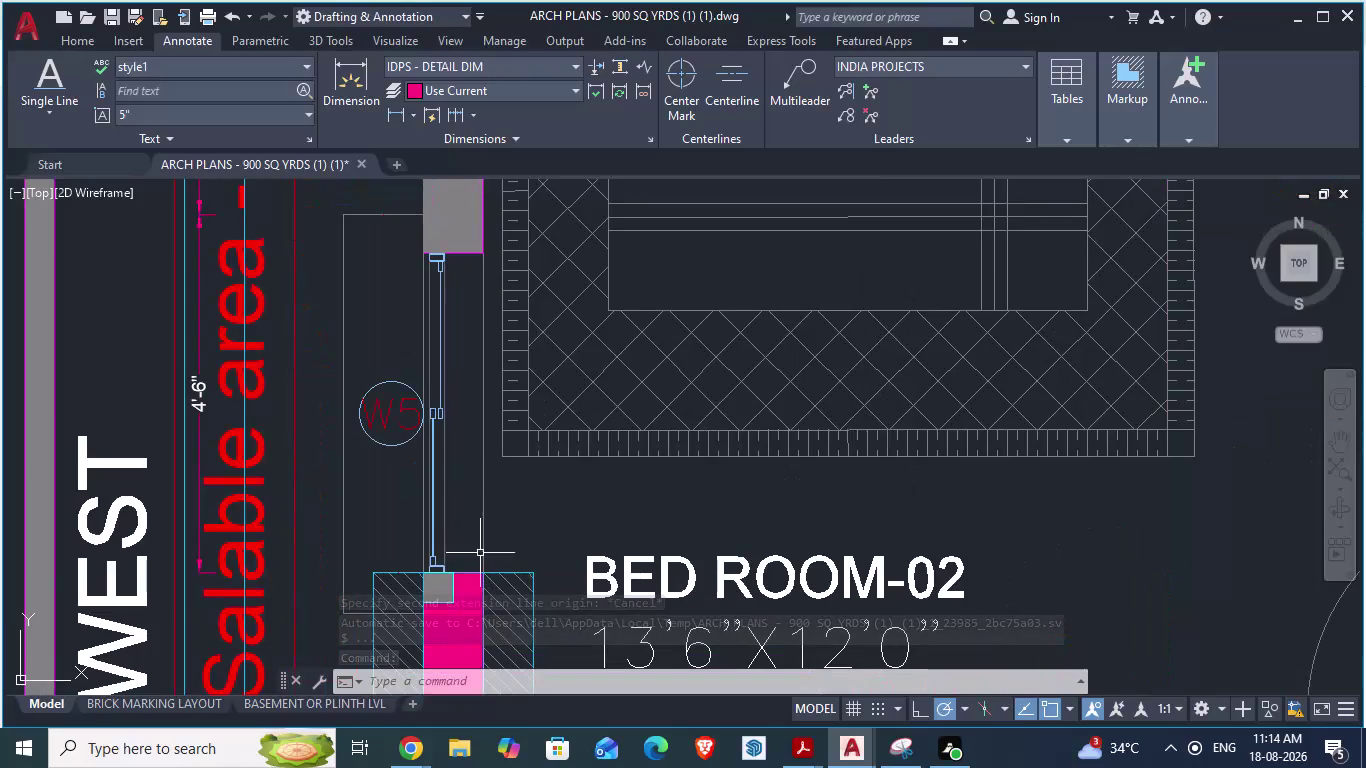
Cancel the aligned dimension in ARCH PLANS and switch to the GF_AUTOCAD drawing.
key(space)
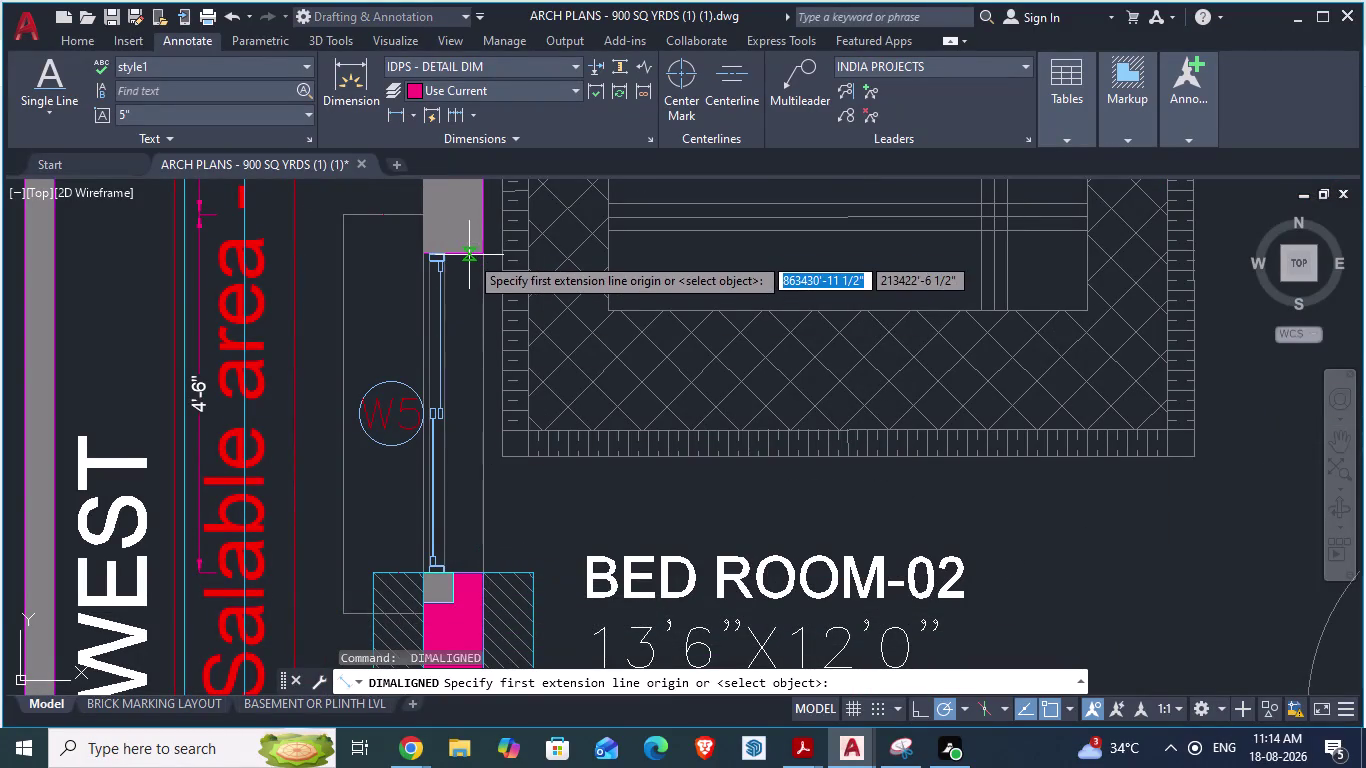
click(468, 255)
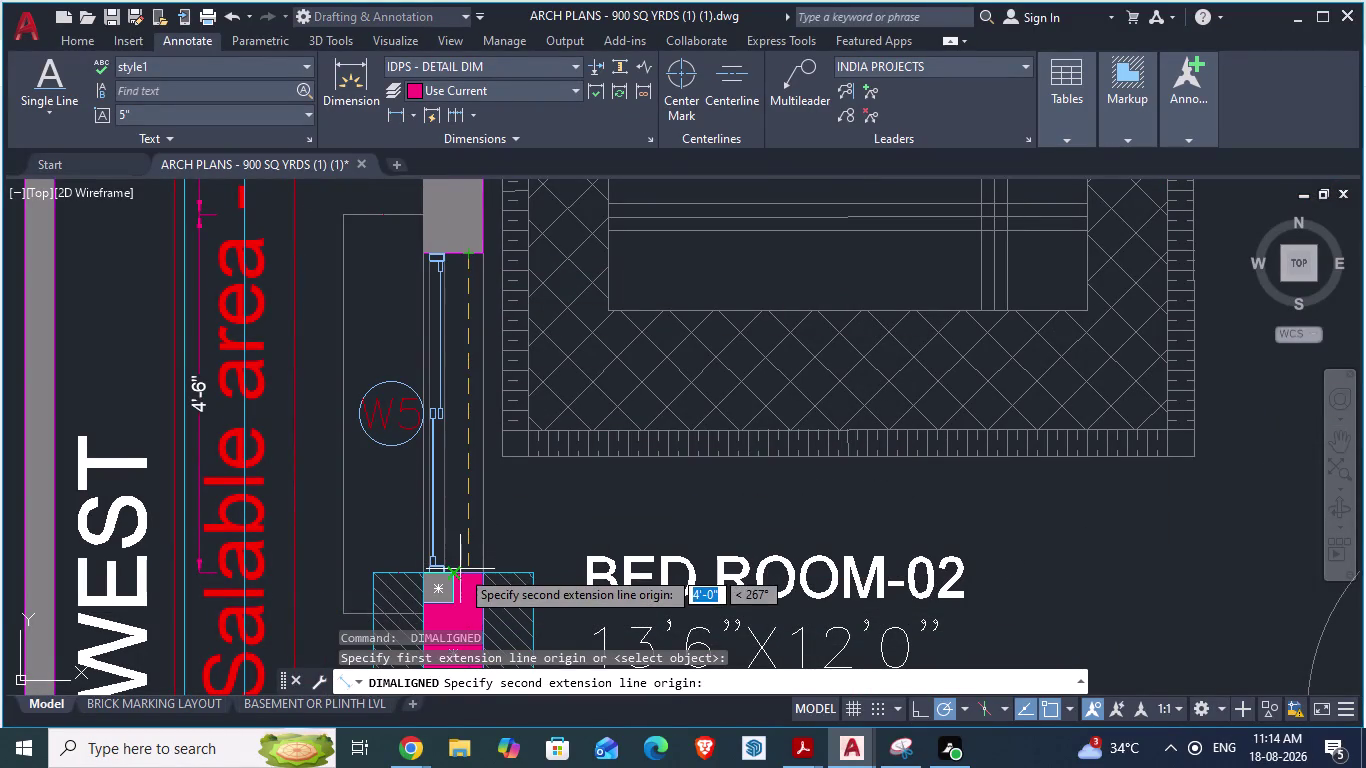
key(Escape)
scroll(down, 3)
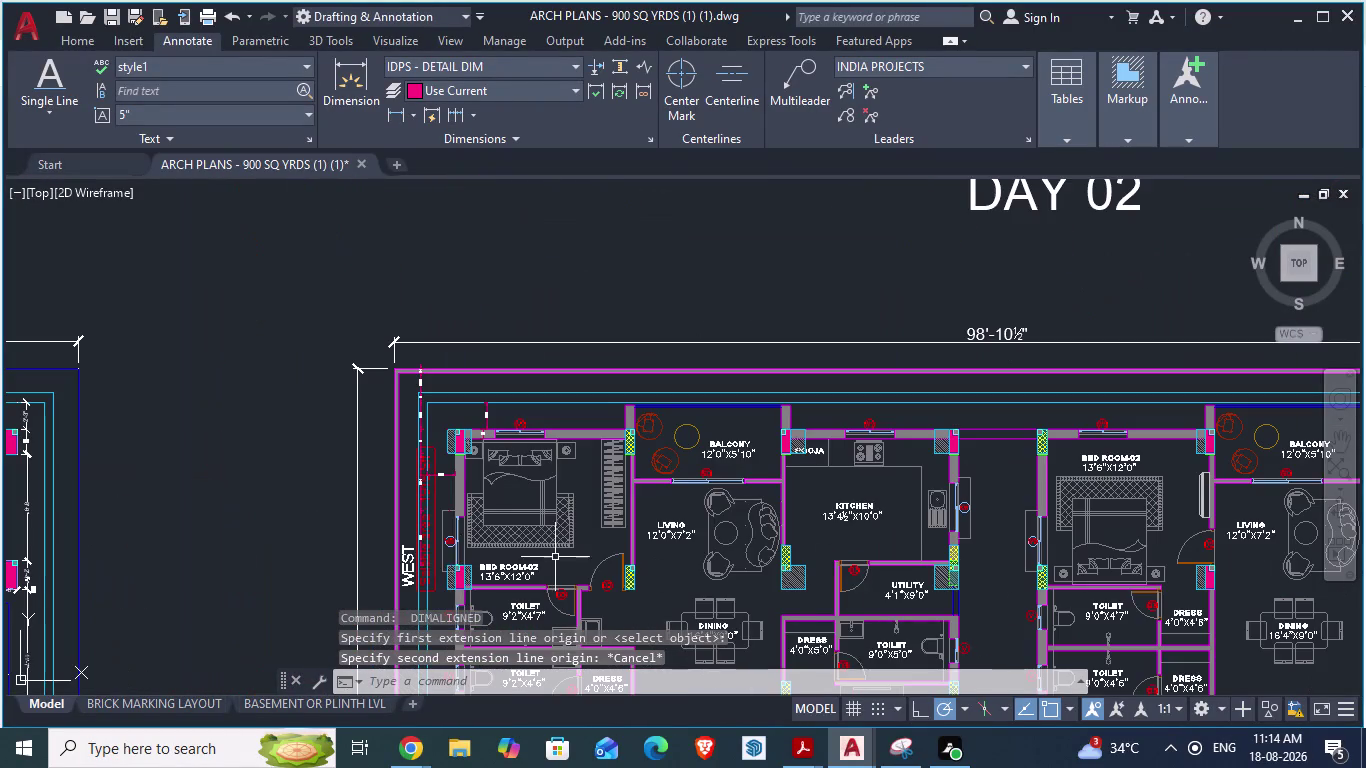
key(alt+Tab)
key(alt+Tab)
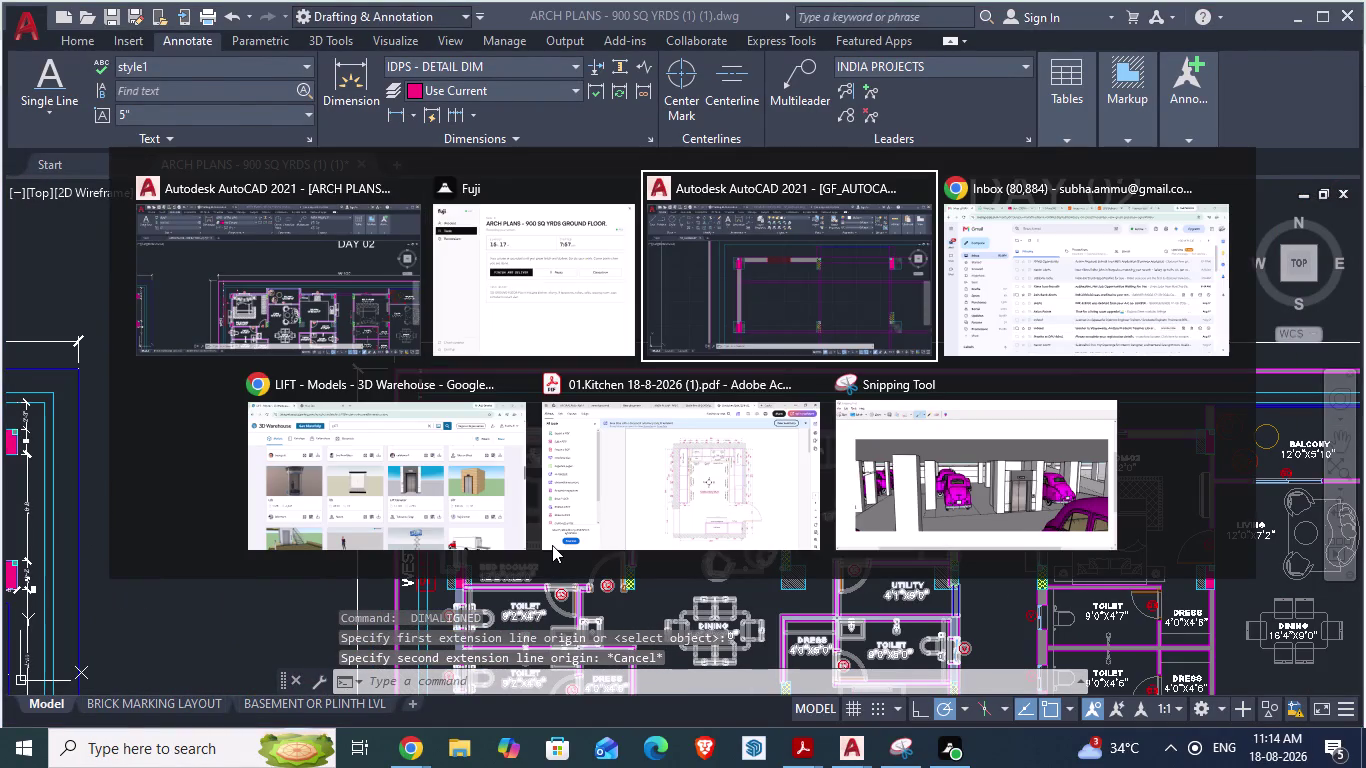
scroll(up, 3)
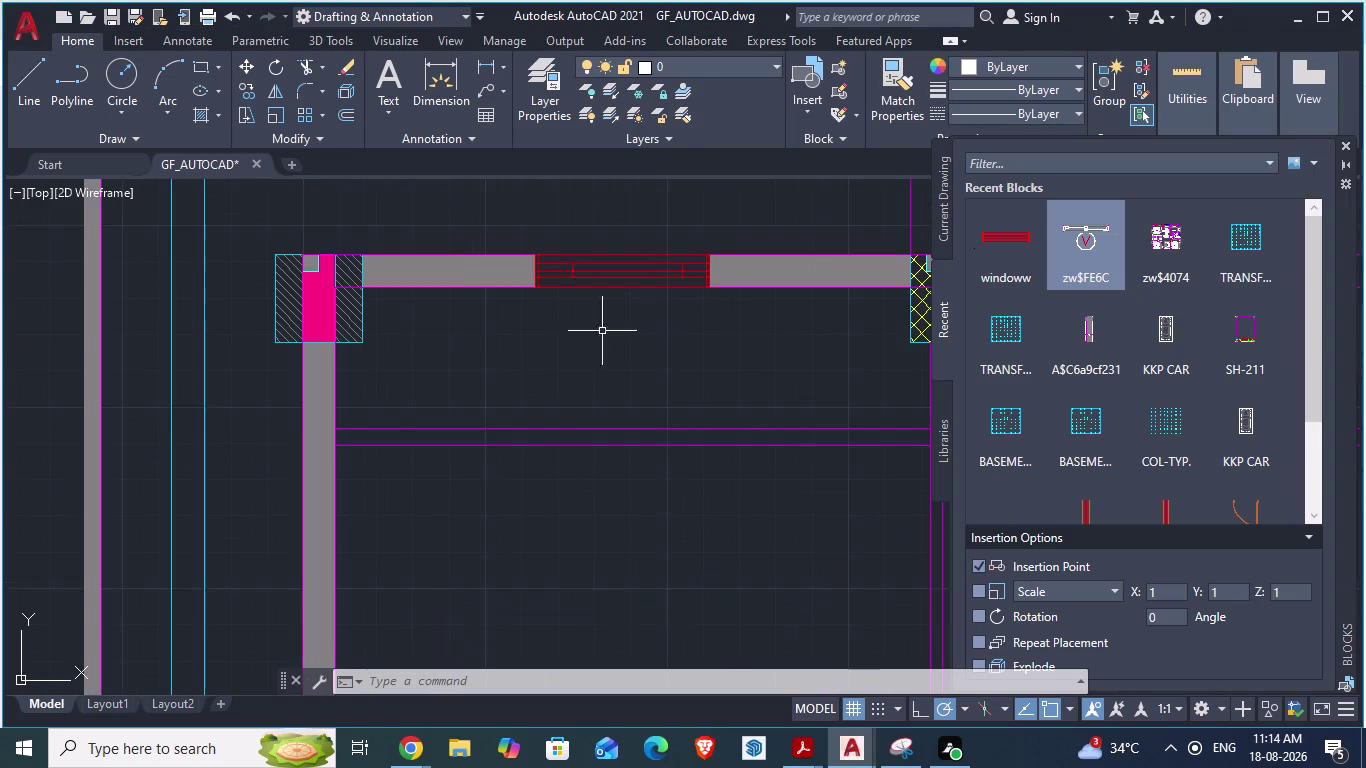
Delete the hatch filling the left wall of the plan.
scroll(up, 3)
click(326, 537)
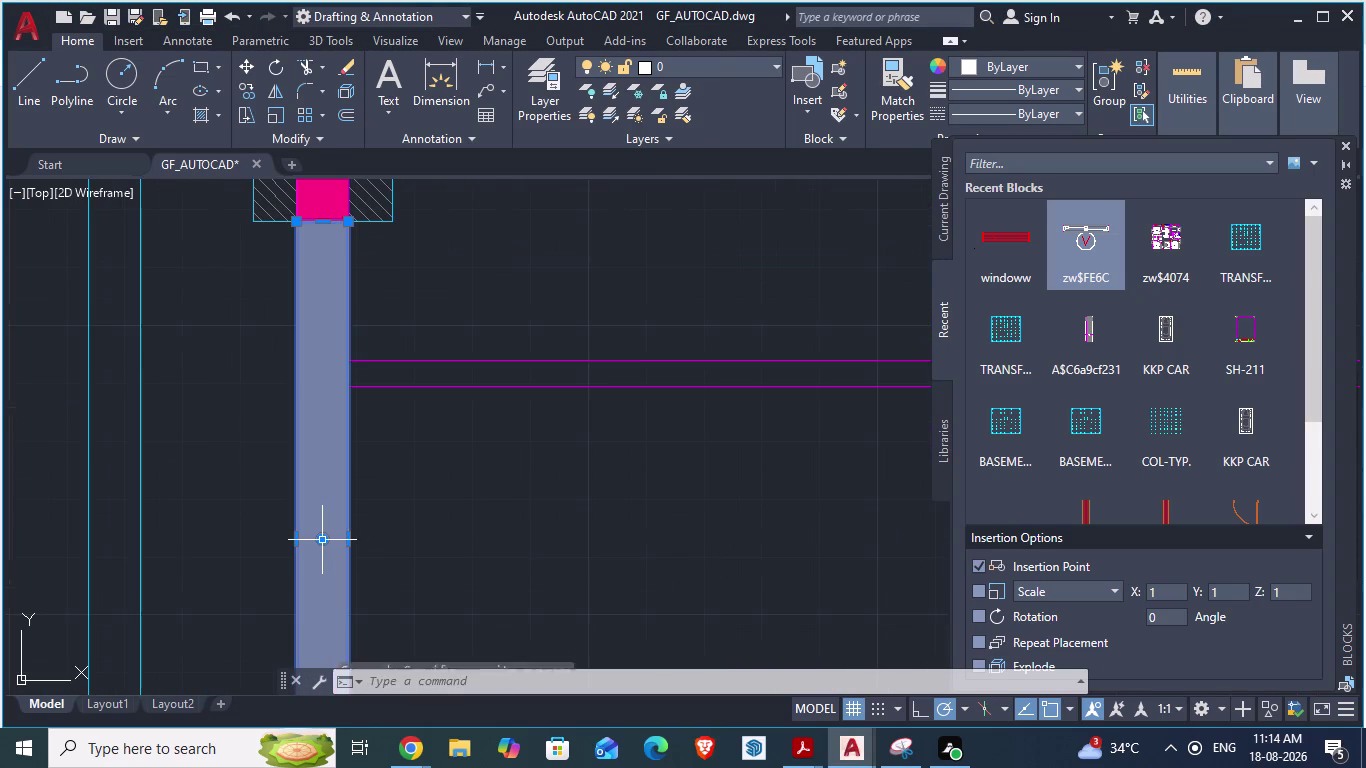
key(Delete)
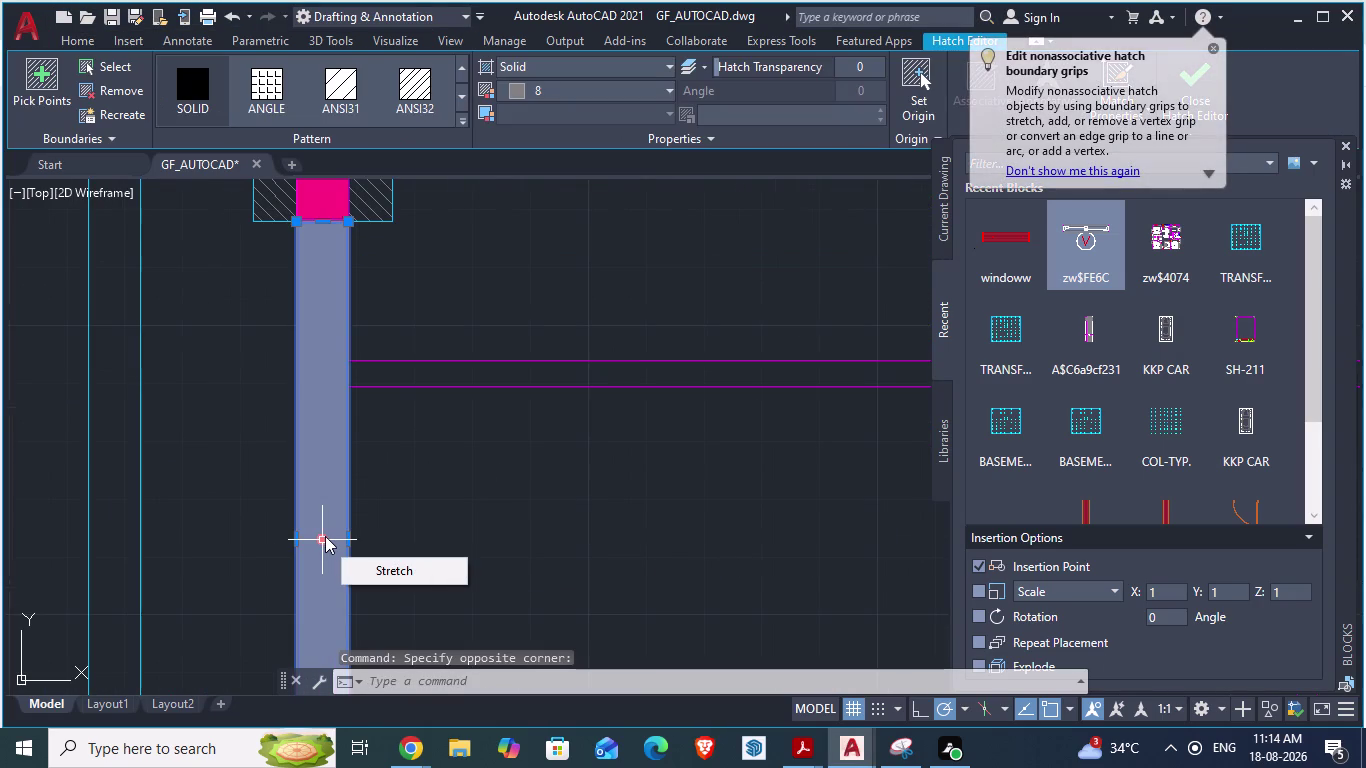
key(Delete)
scroll(down, 3)
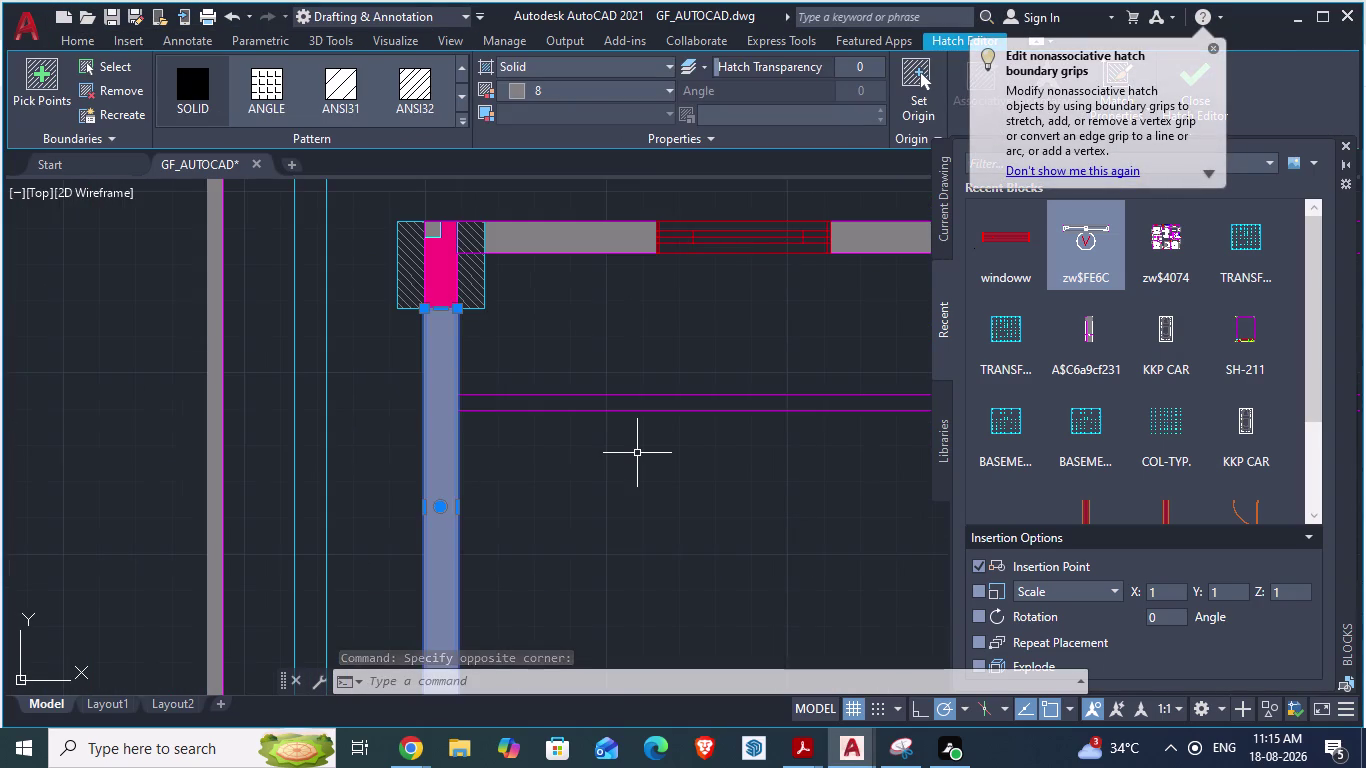
key(Escape)
key(Escape)
scroll(up, 3)
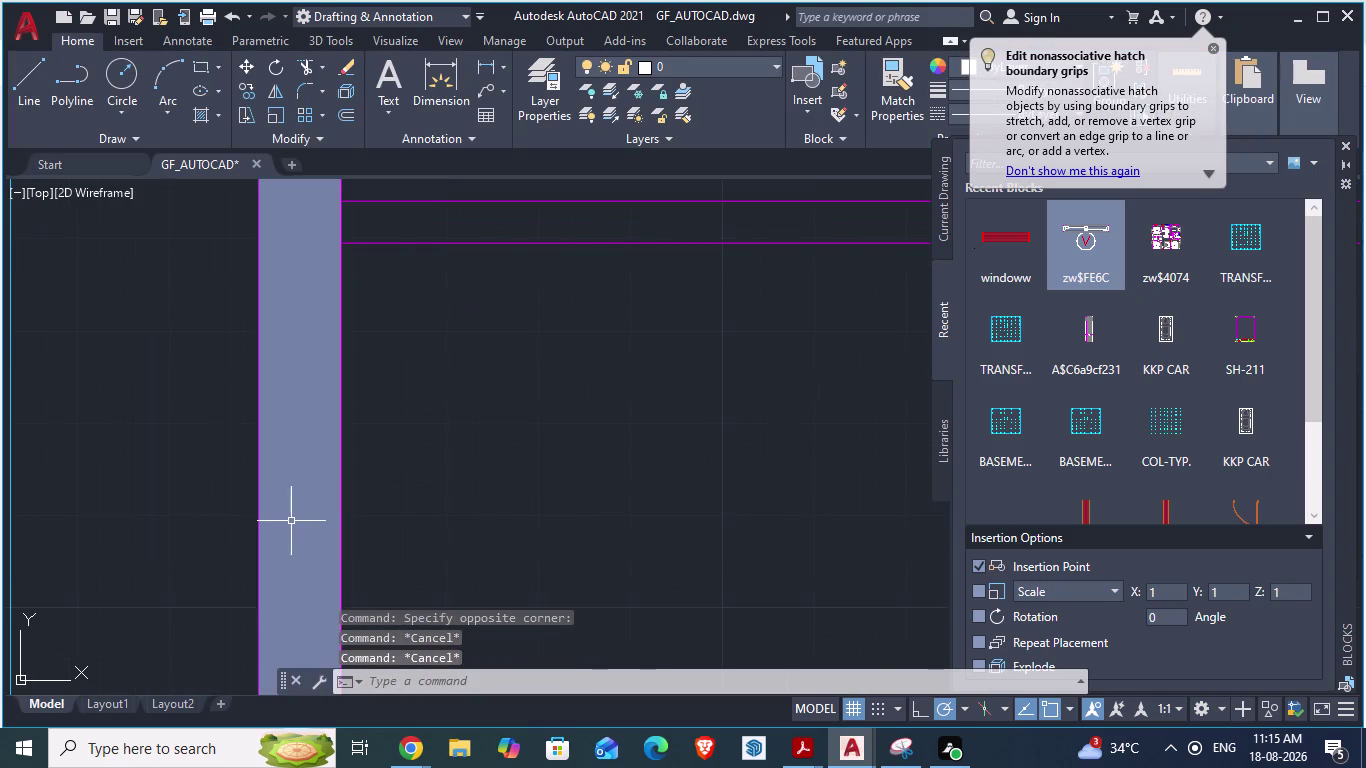
click(291, 521)
key(Delete)
scroll(down, 3)
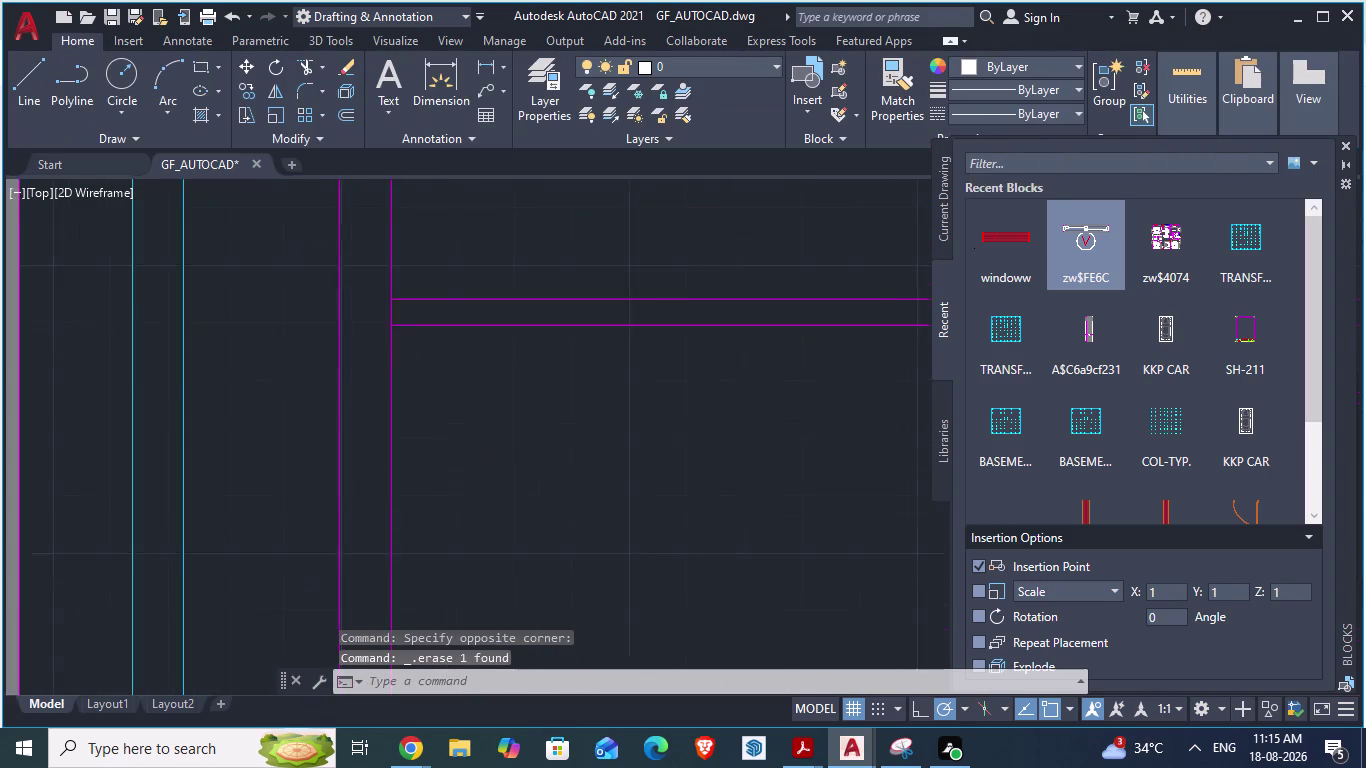
scroll(down, 3)
scroll(down, 3)
Copy the red window block from the top wall and paste it.
scroll(up, 3)
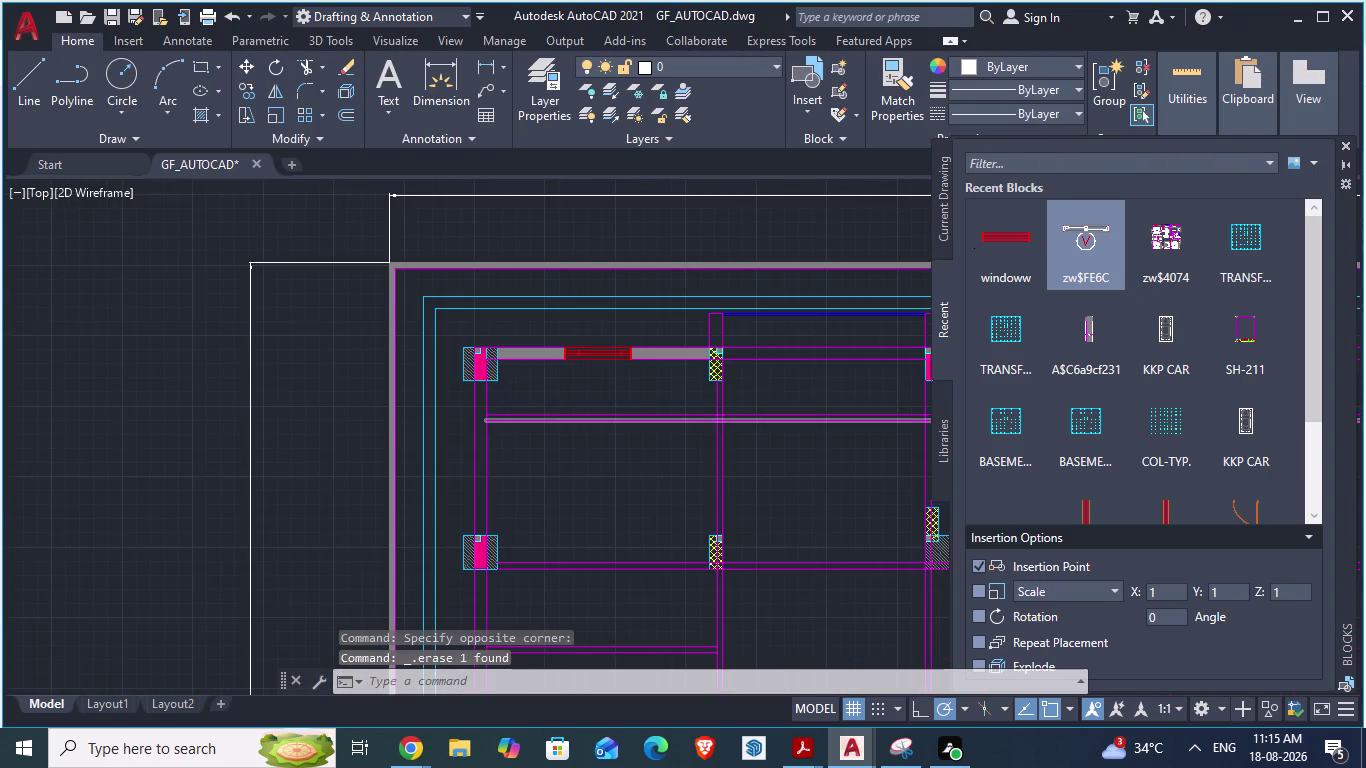
click(624, 321)
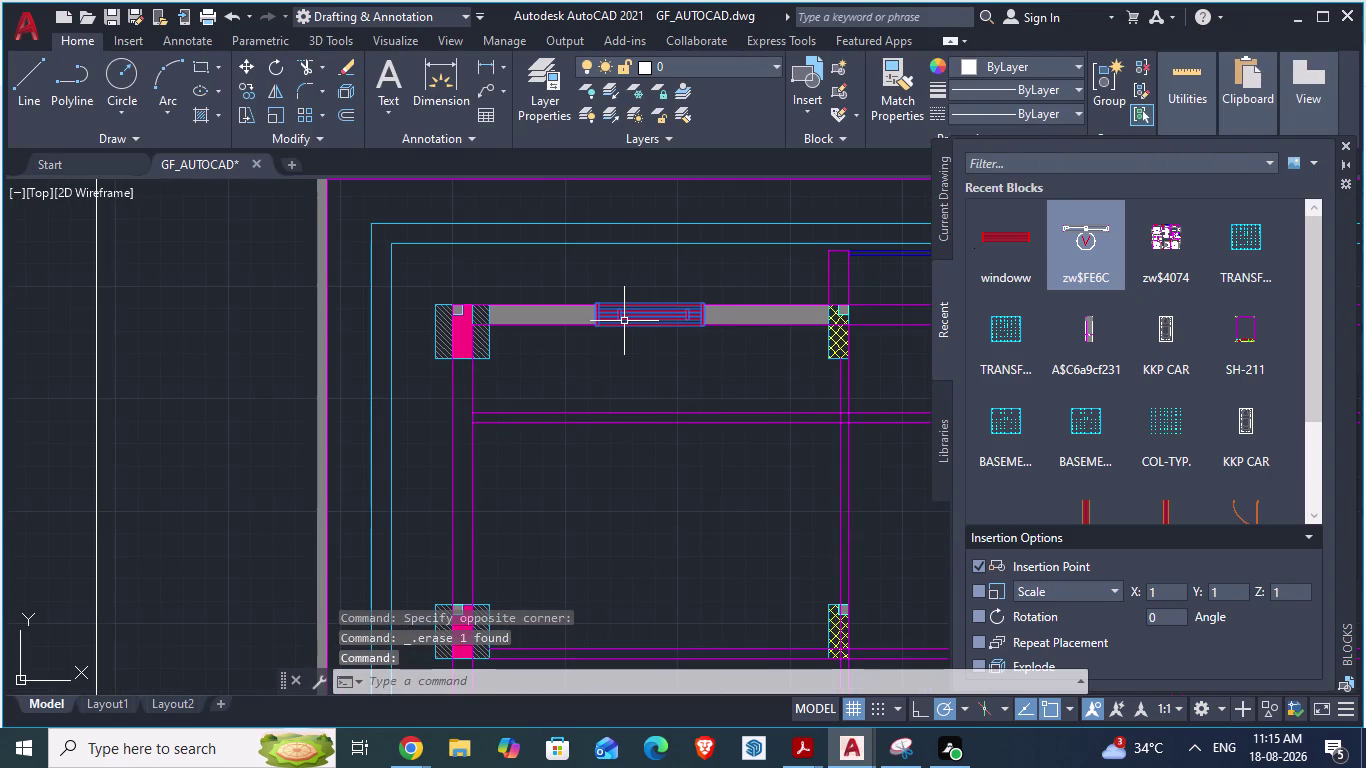
key(ctrl+c)
key(ctrl+v)
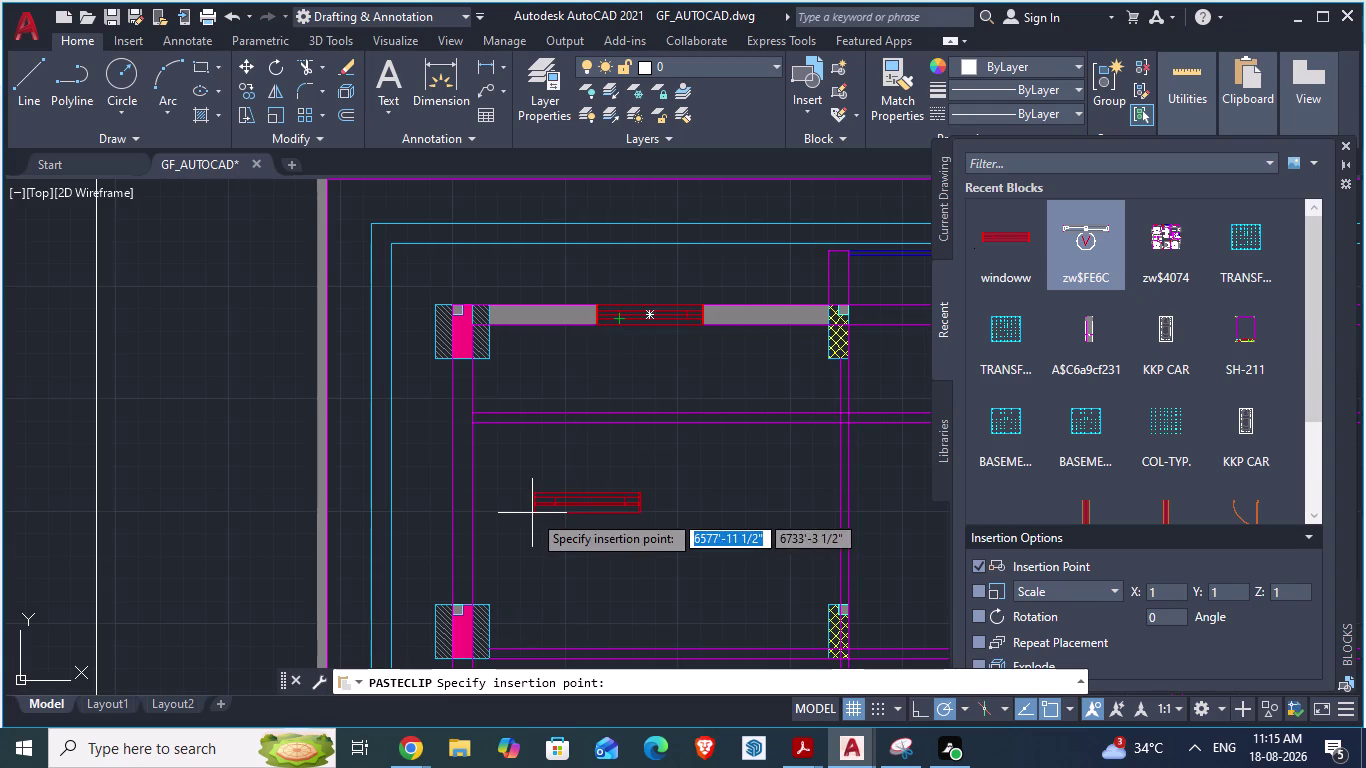
Drop the pasted window copy in empty space inside the plan.
click(532, 513)
scroll(up, 3)
scroll(down, 3)
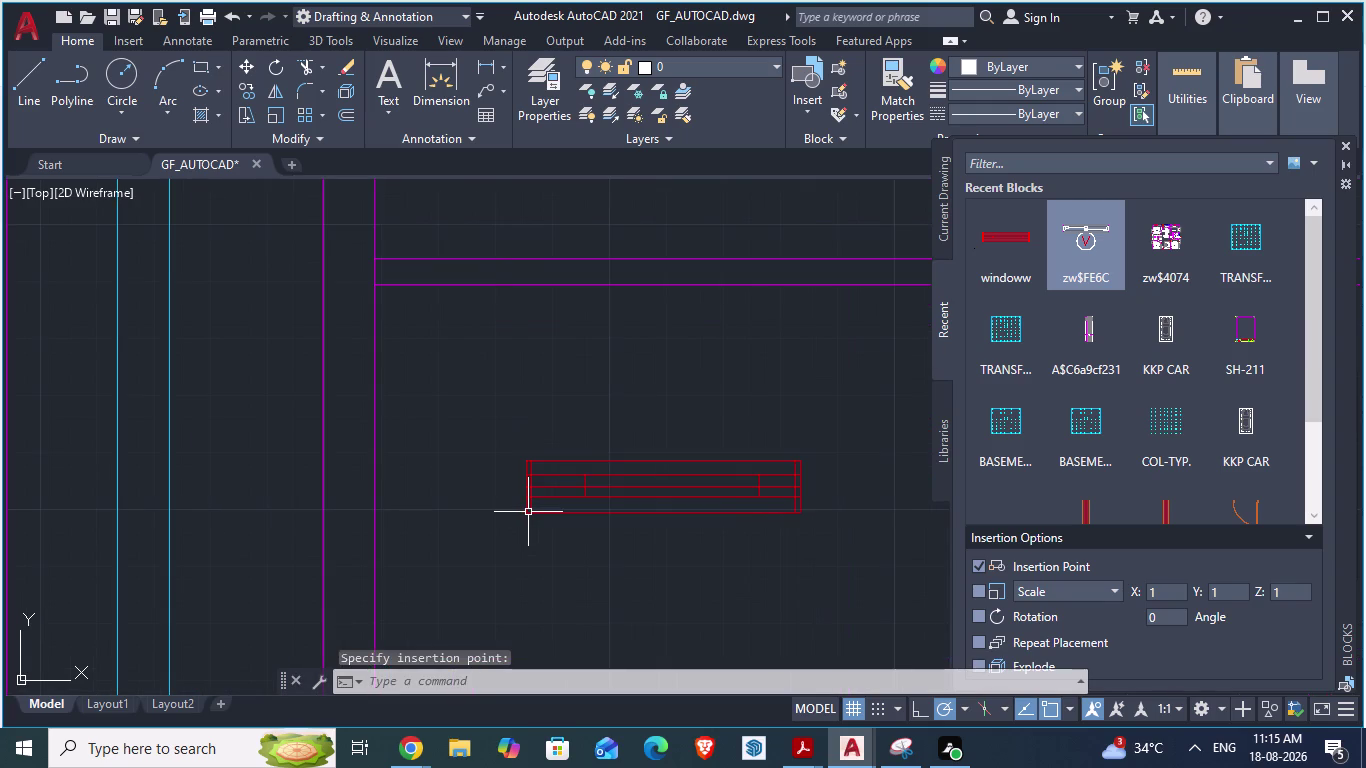
Rotate the window copy 90 degrees about its lower-left corner.
text(ro)
key(Return)
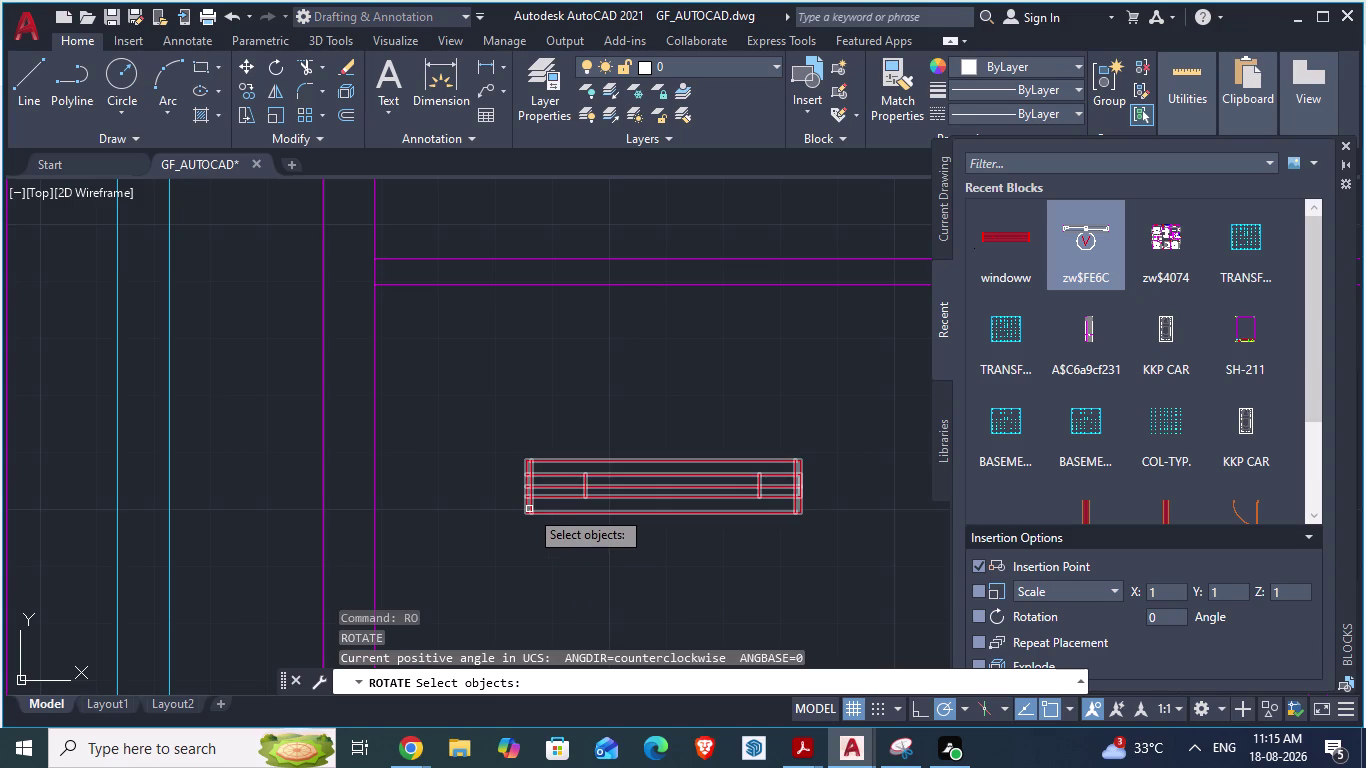
click(525, 515)
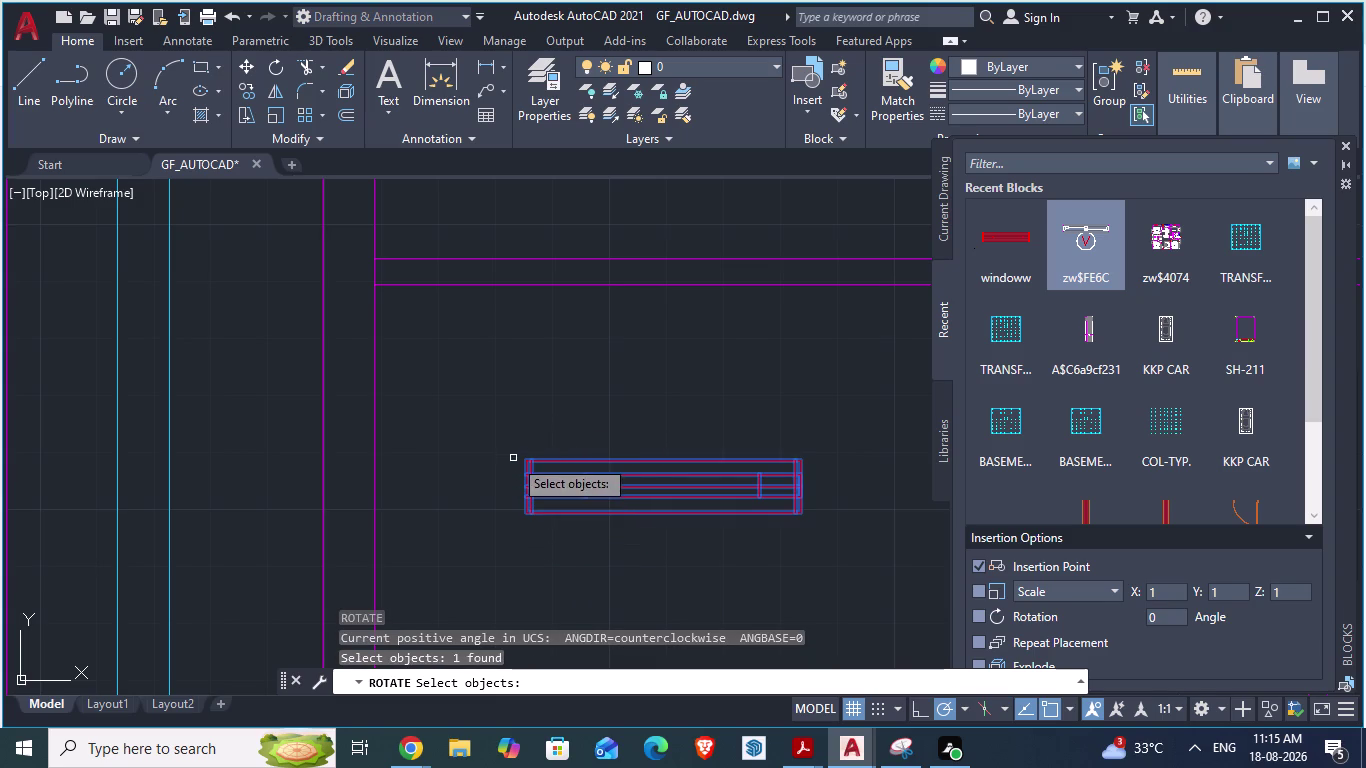
click(527, 463)
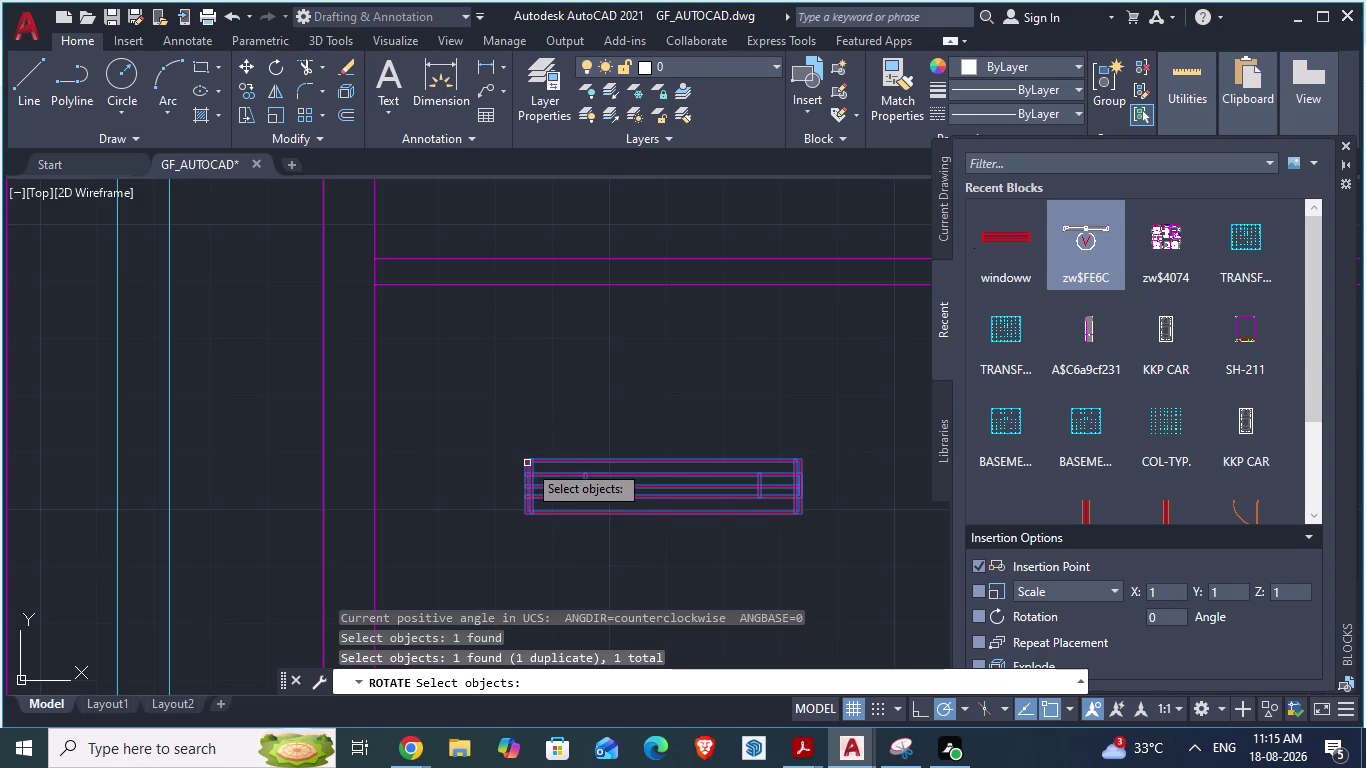
key(Return)
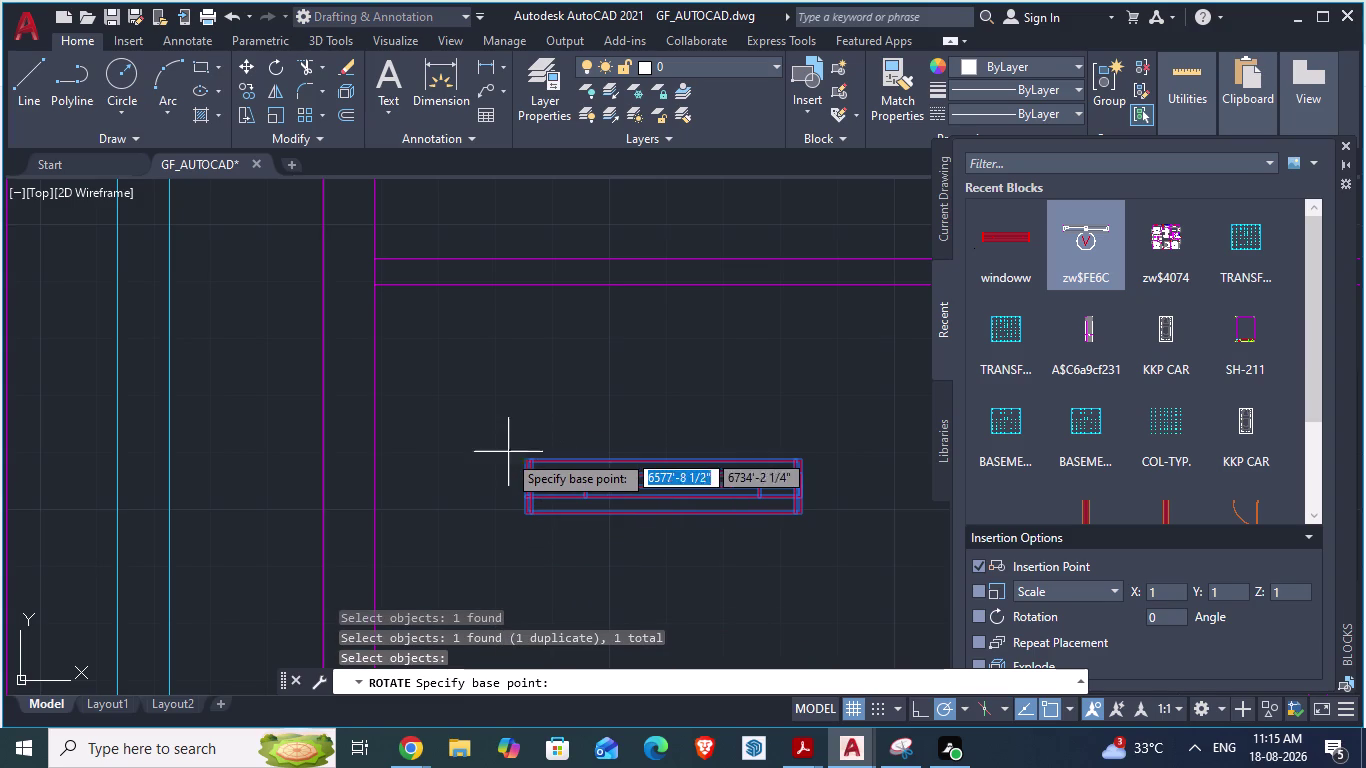
click(523, 458)
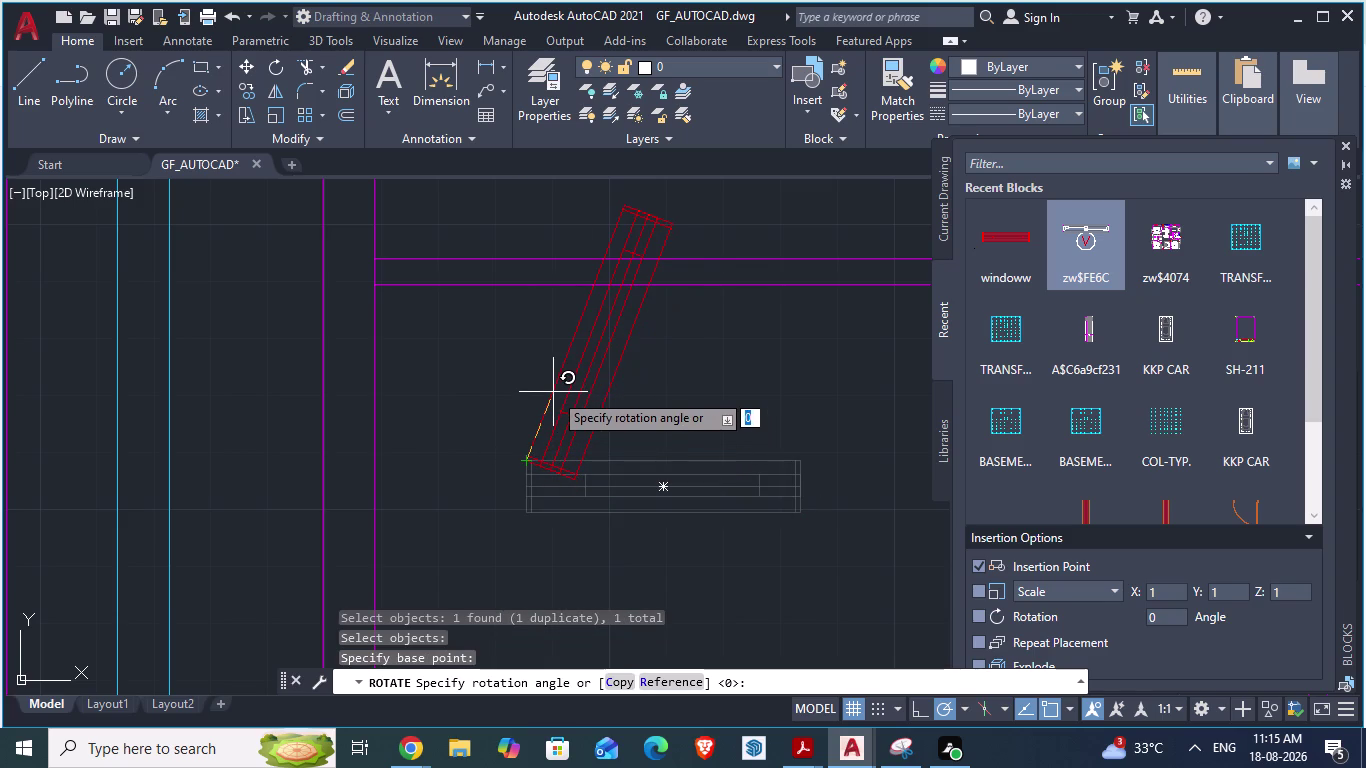
text(90)
key(Return)
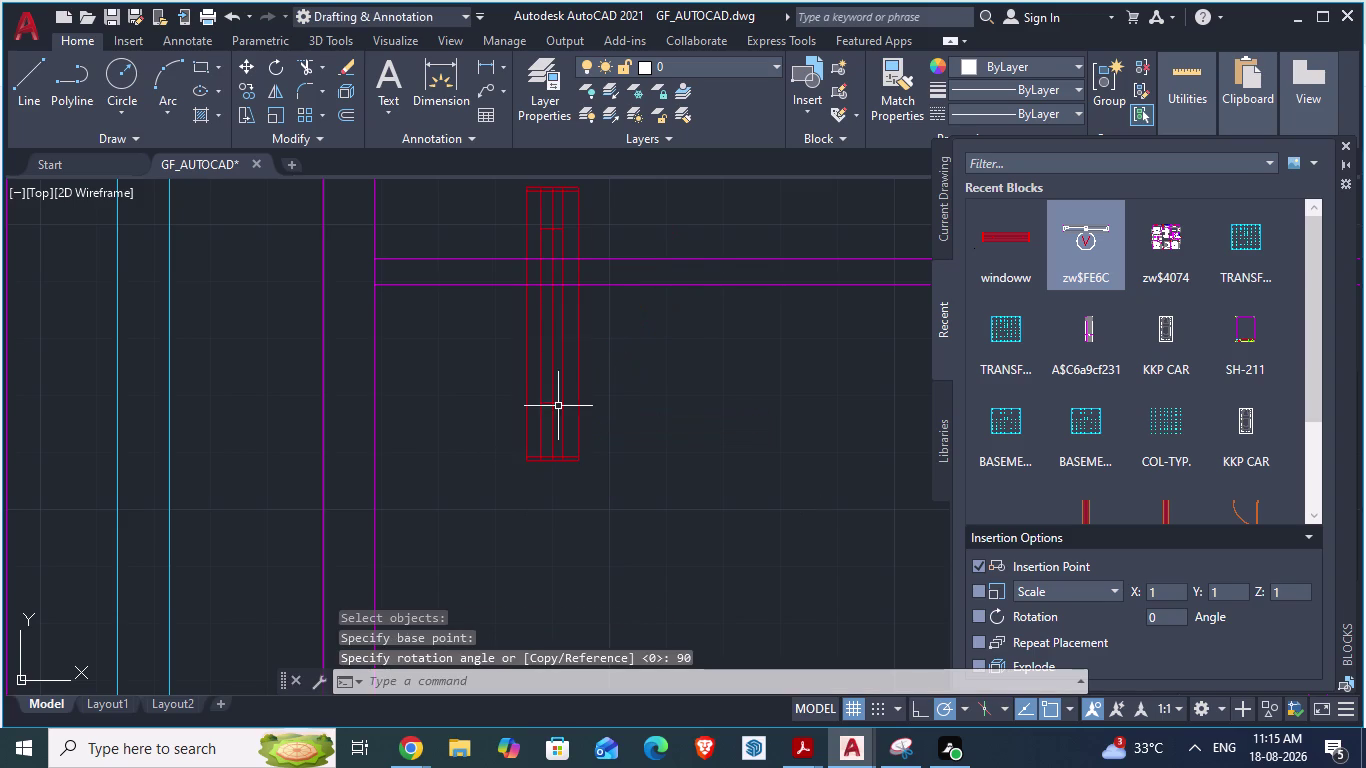
key(Escape)
scroll(down, 3)
scroll(up, 3)
click(541, 486)
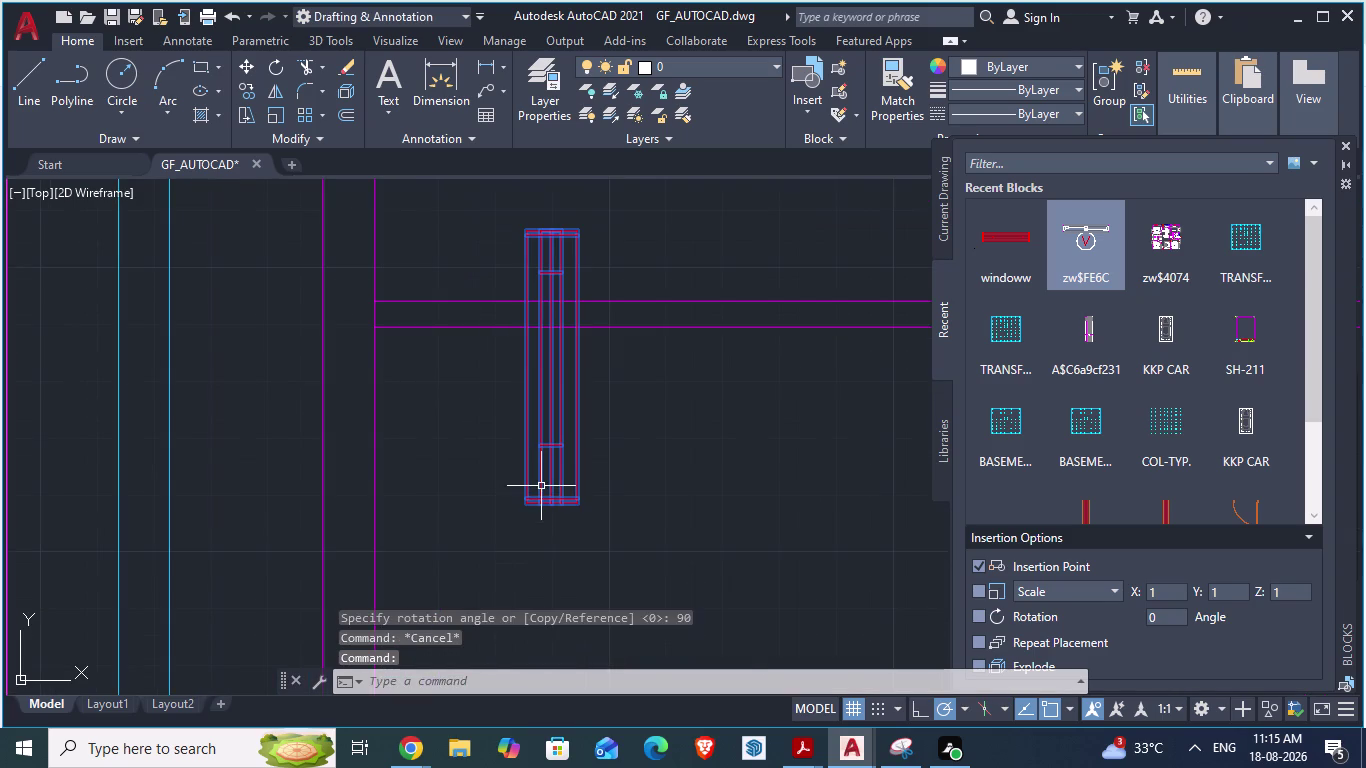
Move the rotated window copy into the left wall against the lower-left column.
key(m)
key(Return)
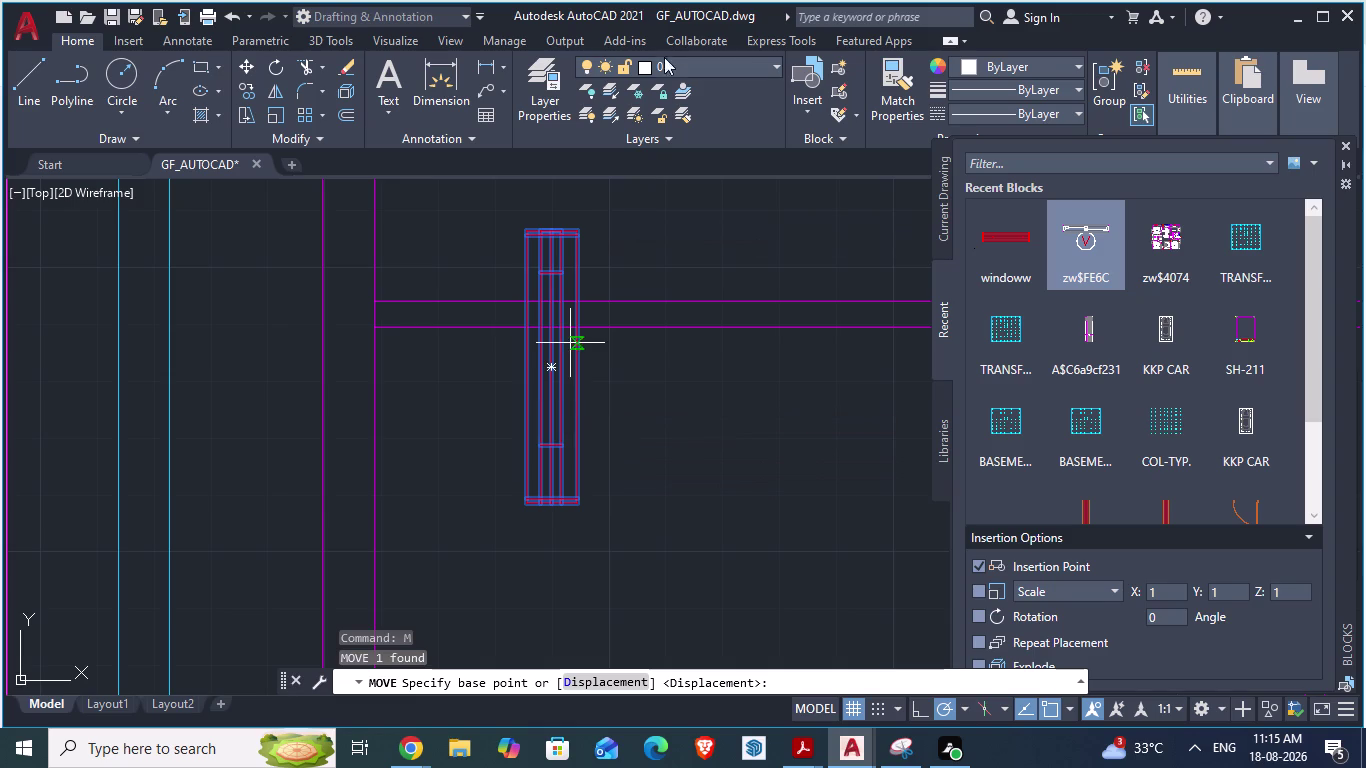
scroll(up, 3)
scroll(down, 3)
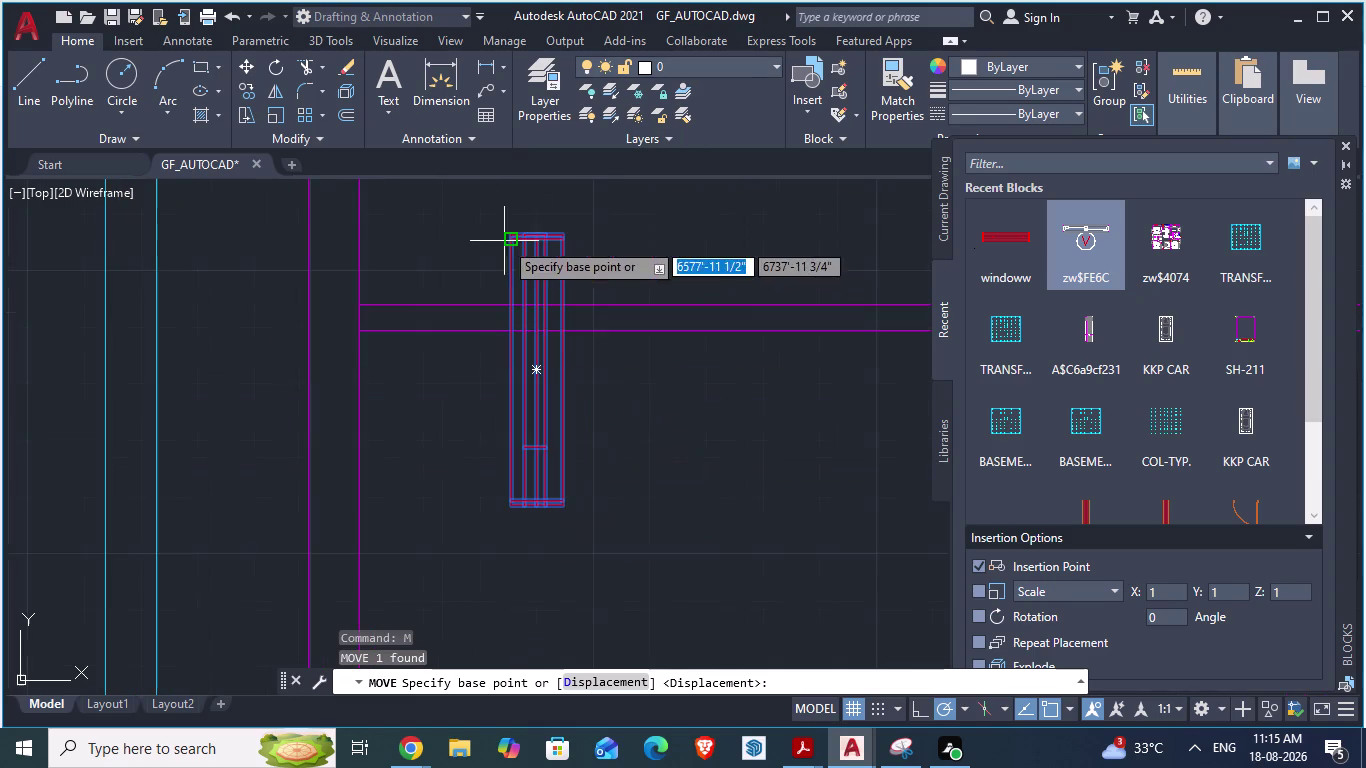
scroll(up, 3)
scroll(down, 3)
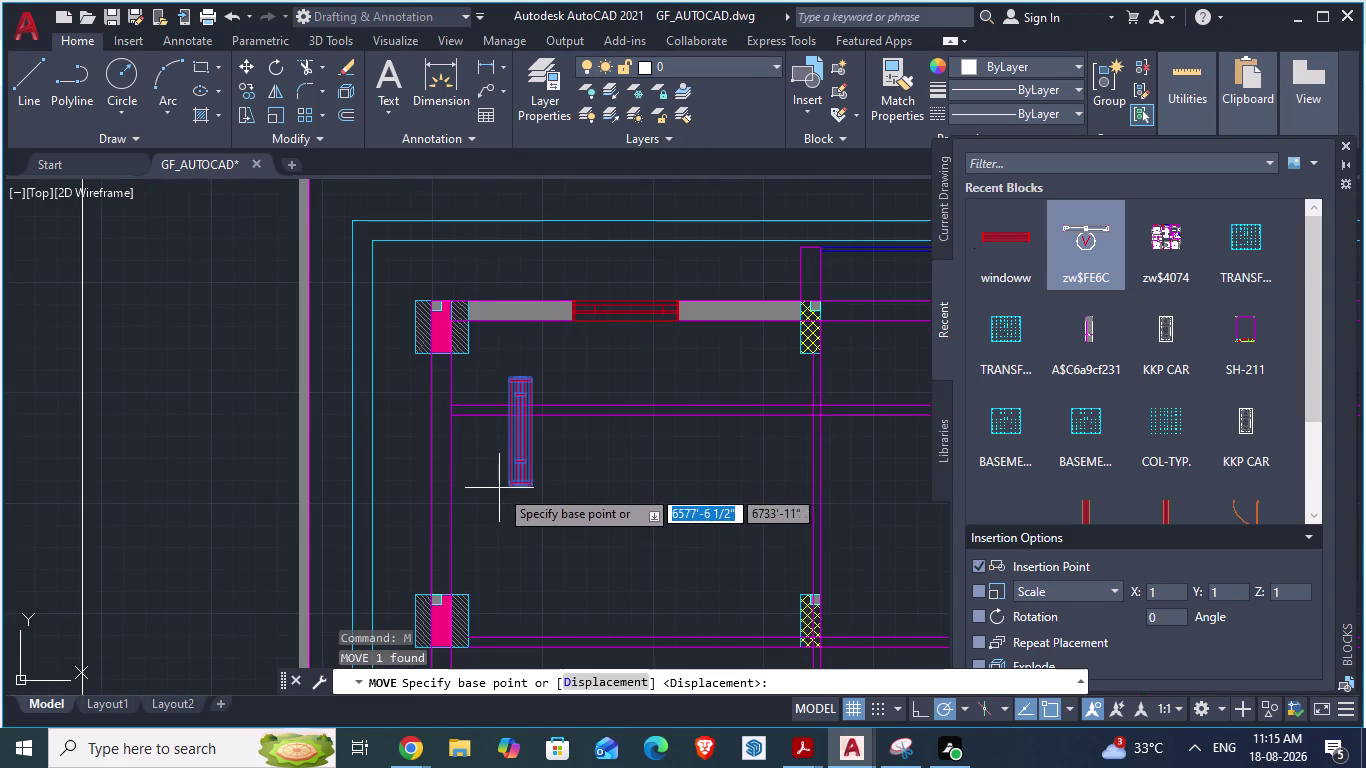
scroll(up, 3)
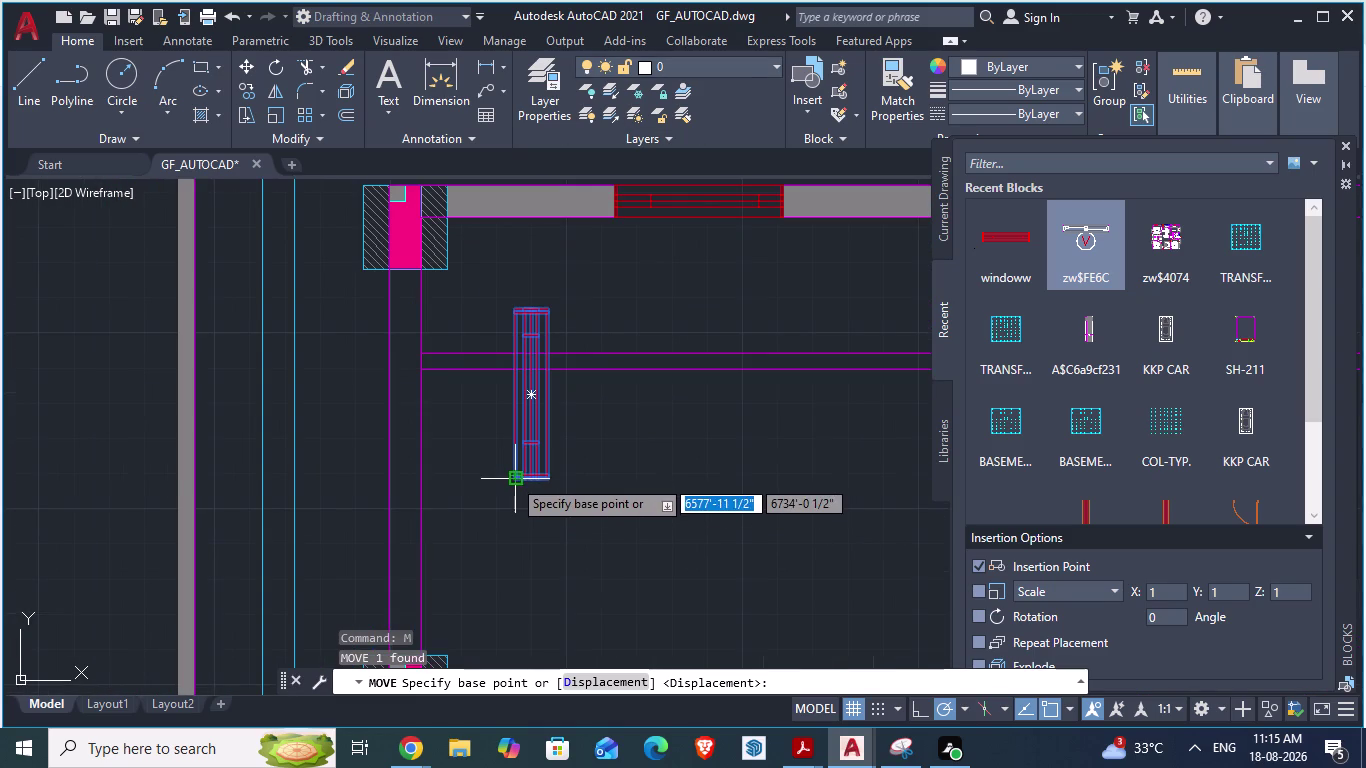
drag(512, 478, 397, 576)
scroll(up, 3)
scroll(down, 3)
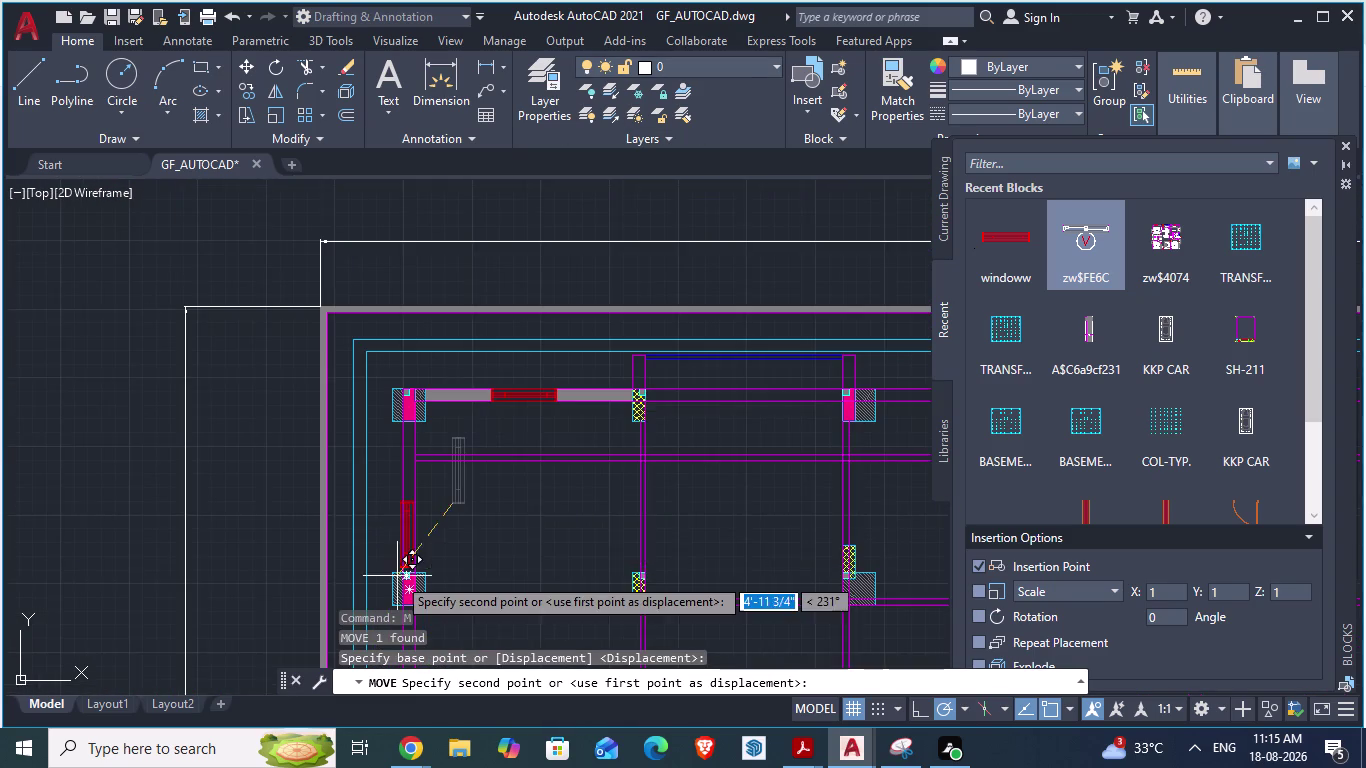
drag(397, 576, 421, 573)
scroll(up, 3)
scroll(up, 3)
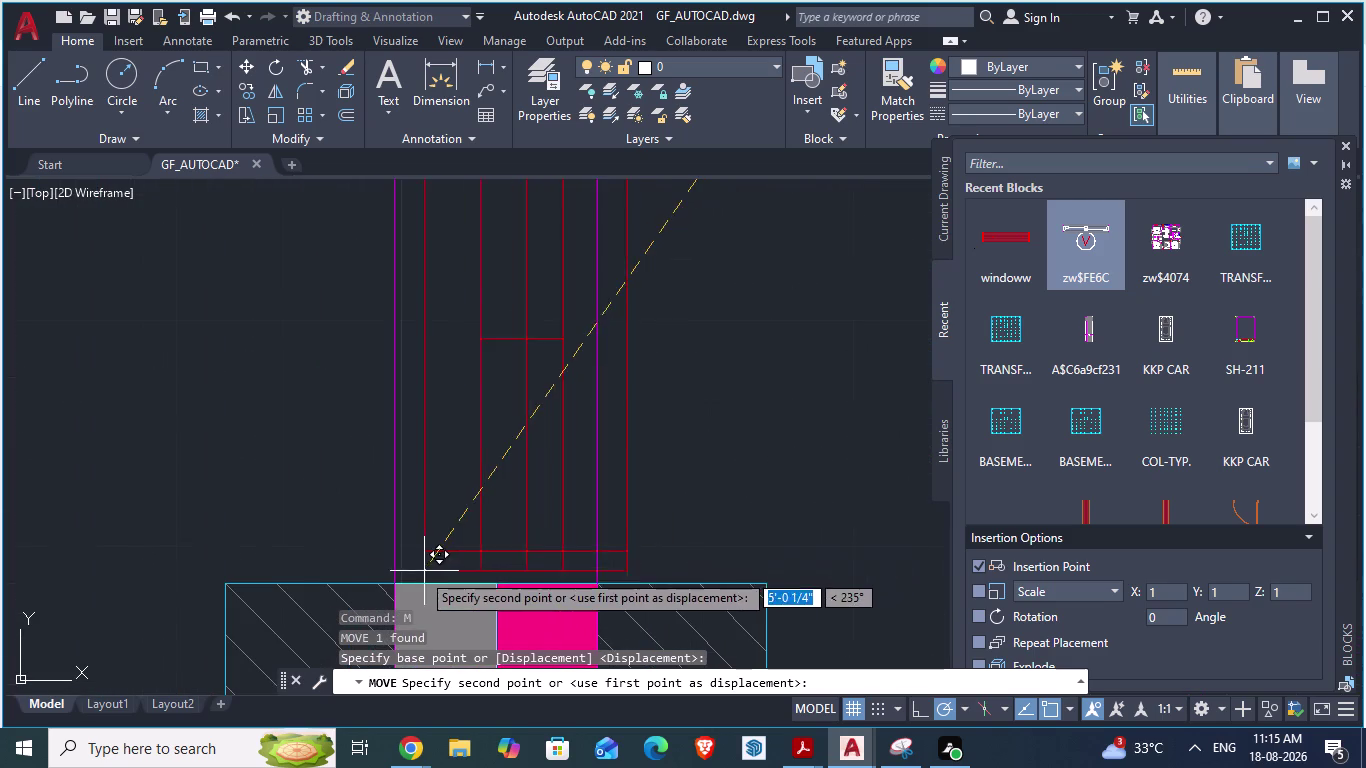
drag(421, 573, 389, 586)
click(389, 586)
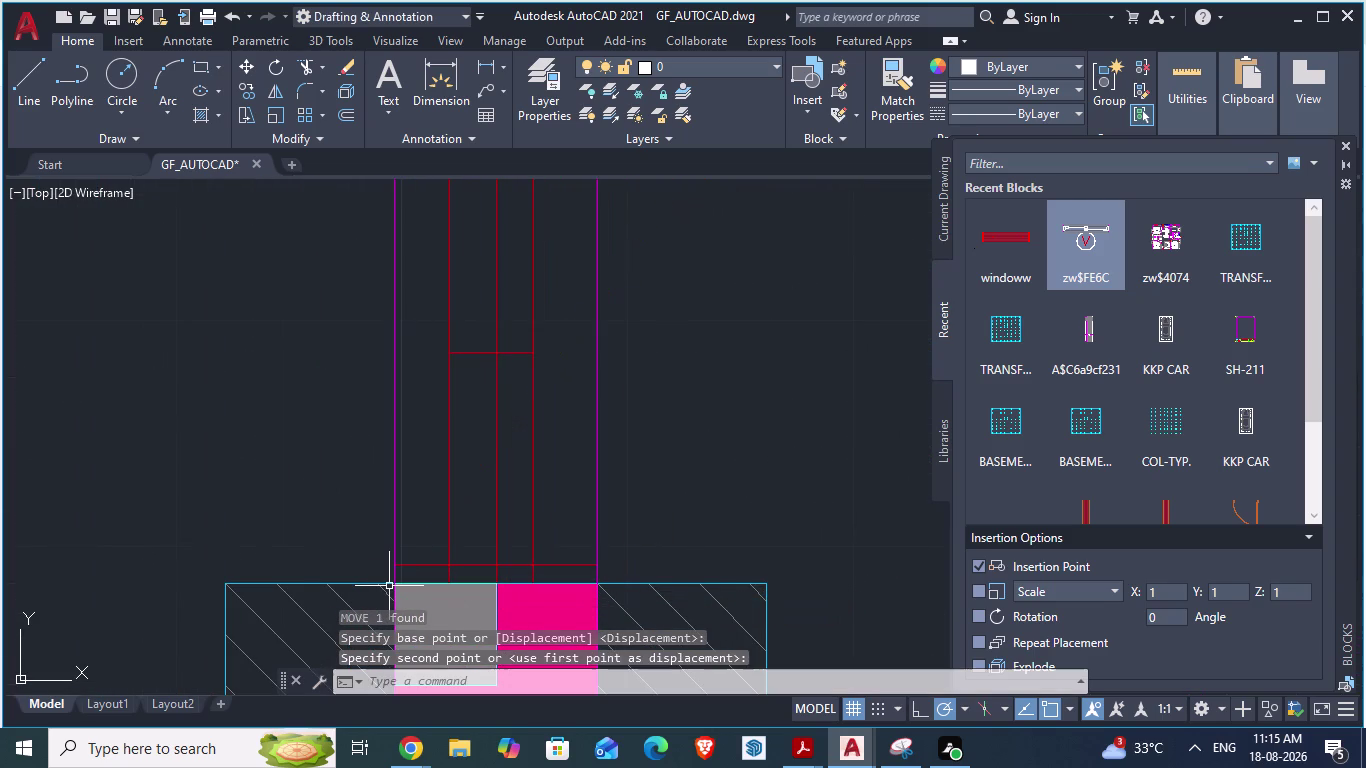
key(Escape)
scroll(down, 3)
scroll(down, 3)
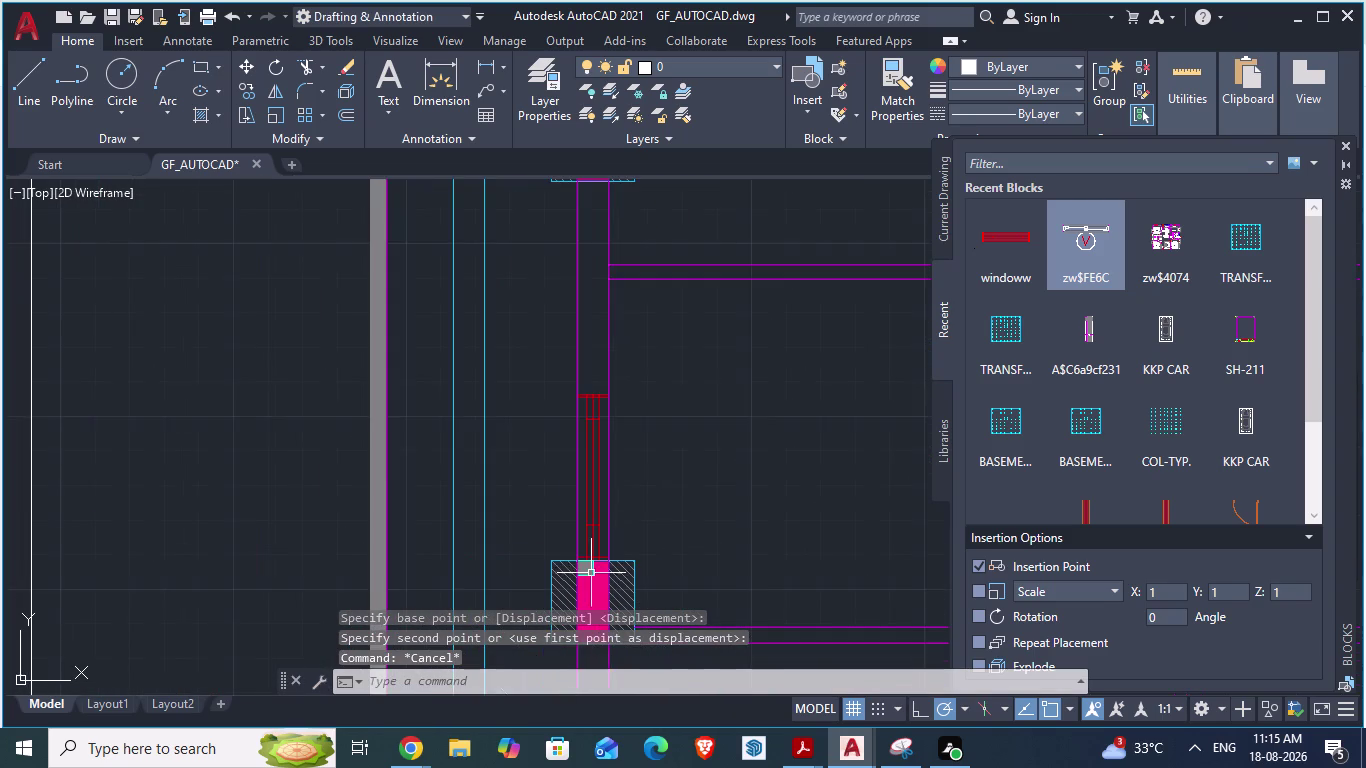
scroll(up, 3)
key(Escape)
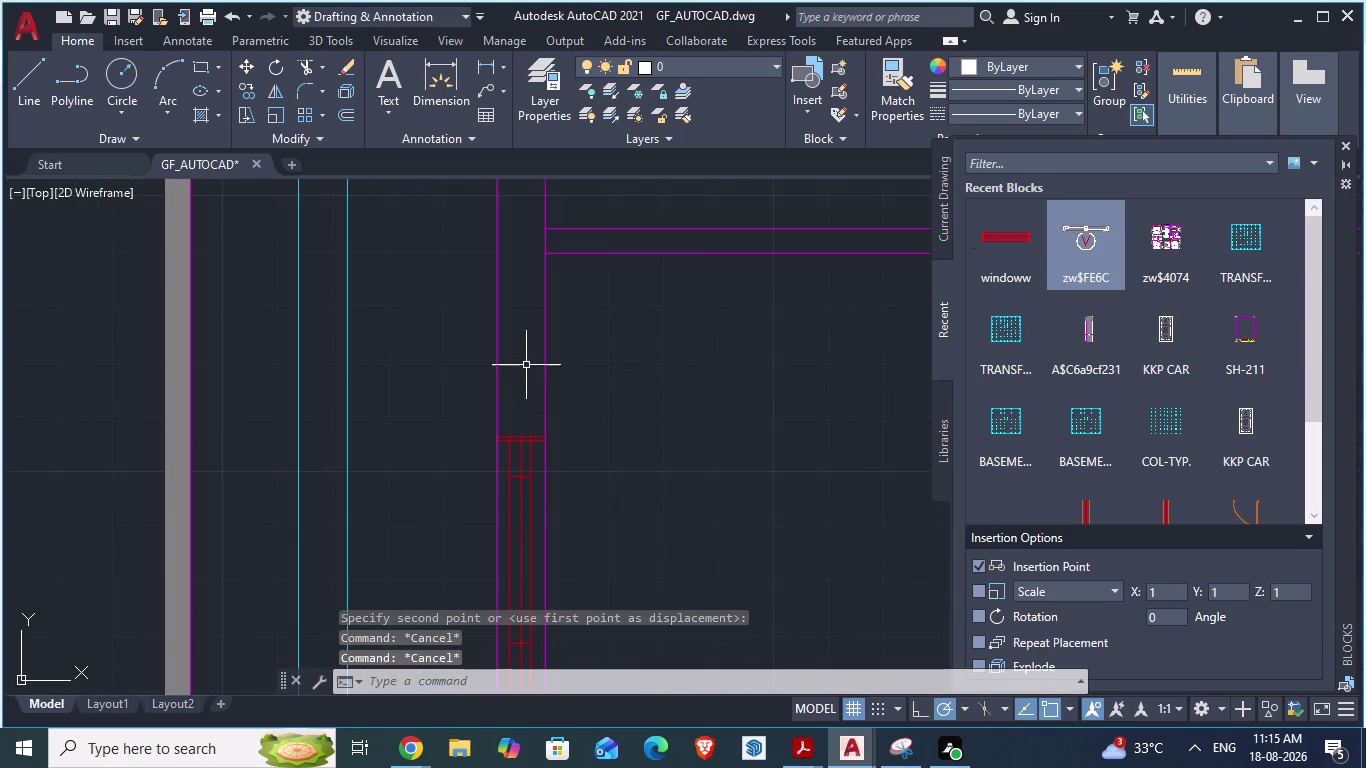
Start a hatch on an enclosed area near the window, then abandon it.
click(525, 364)
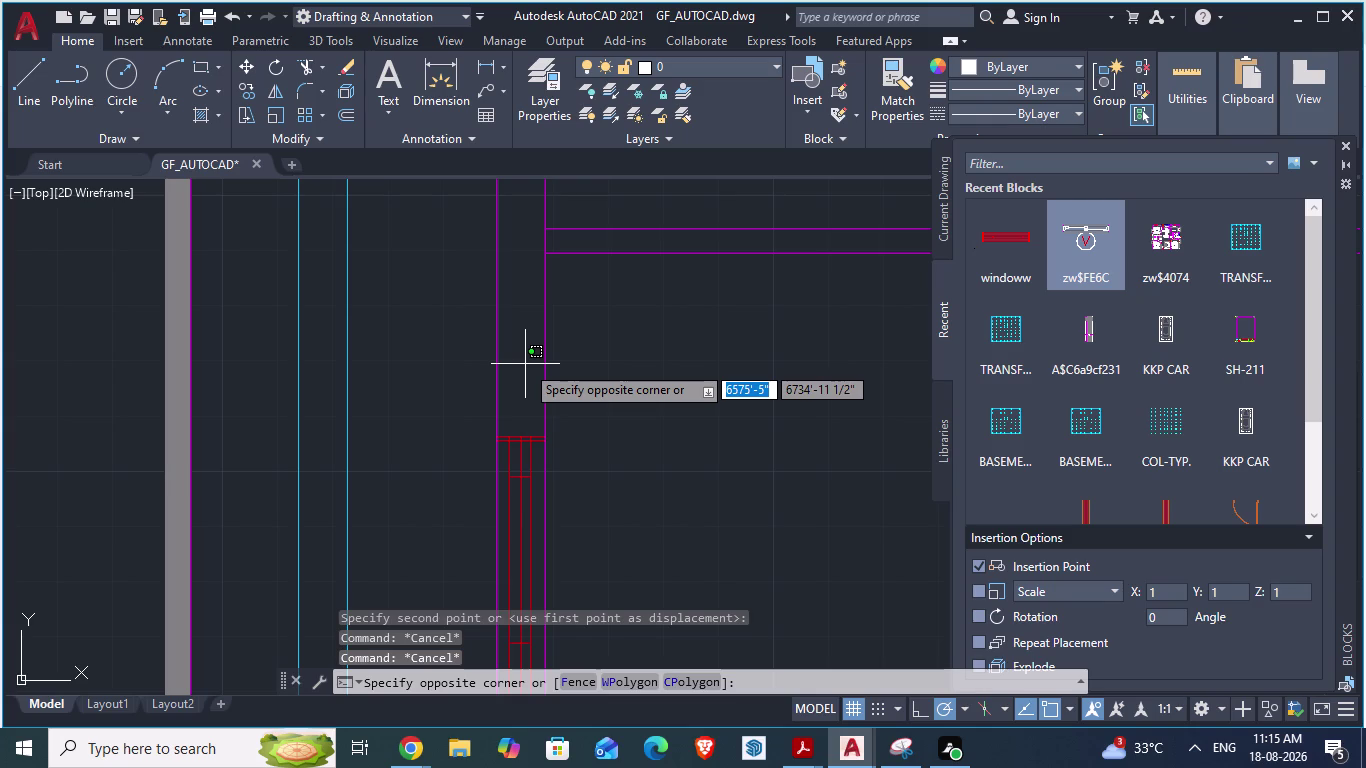
key(h)
key(Return)
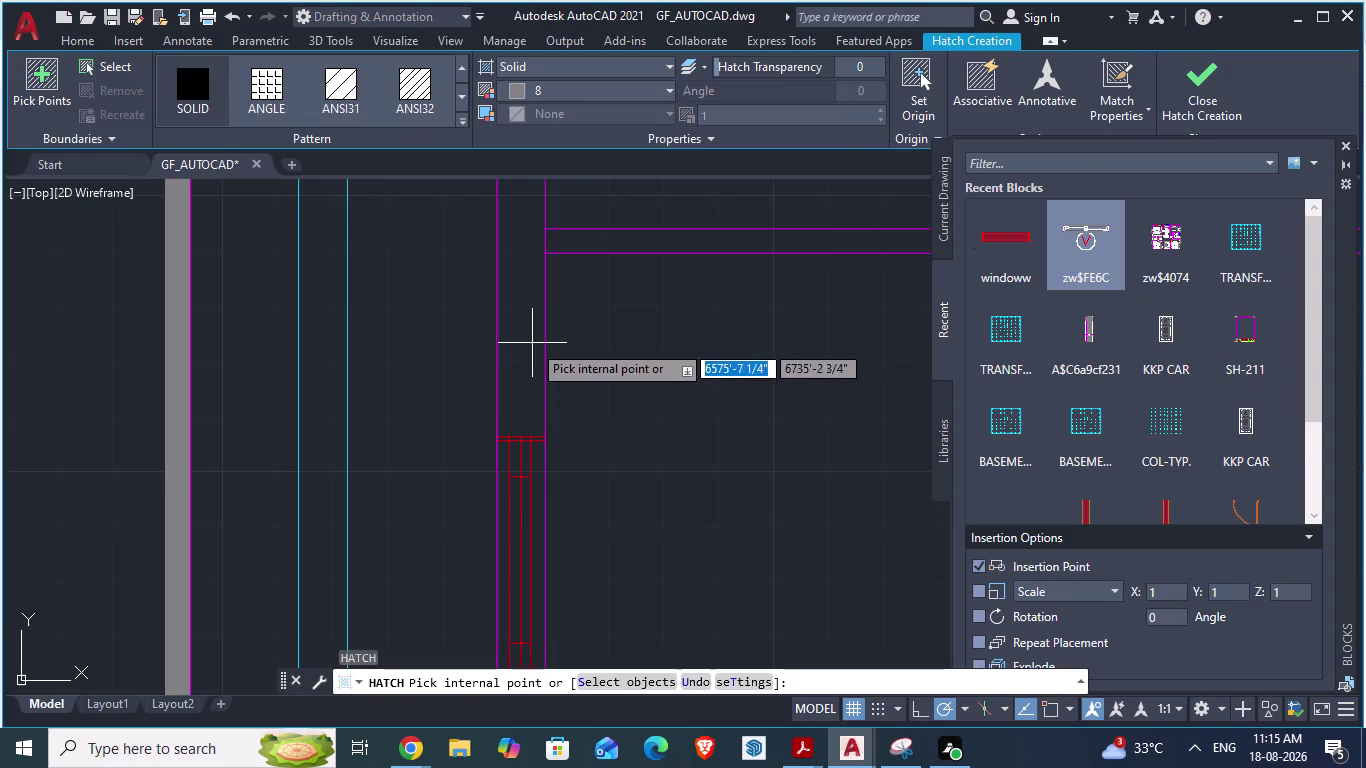
click(532, 343)
scroll(down, 3)
scroll(down, 3)
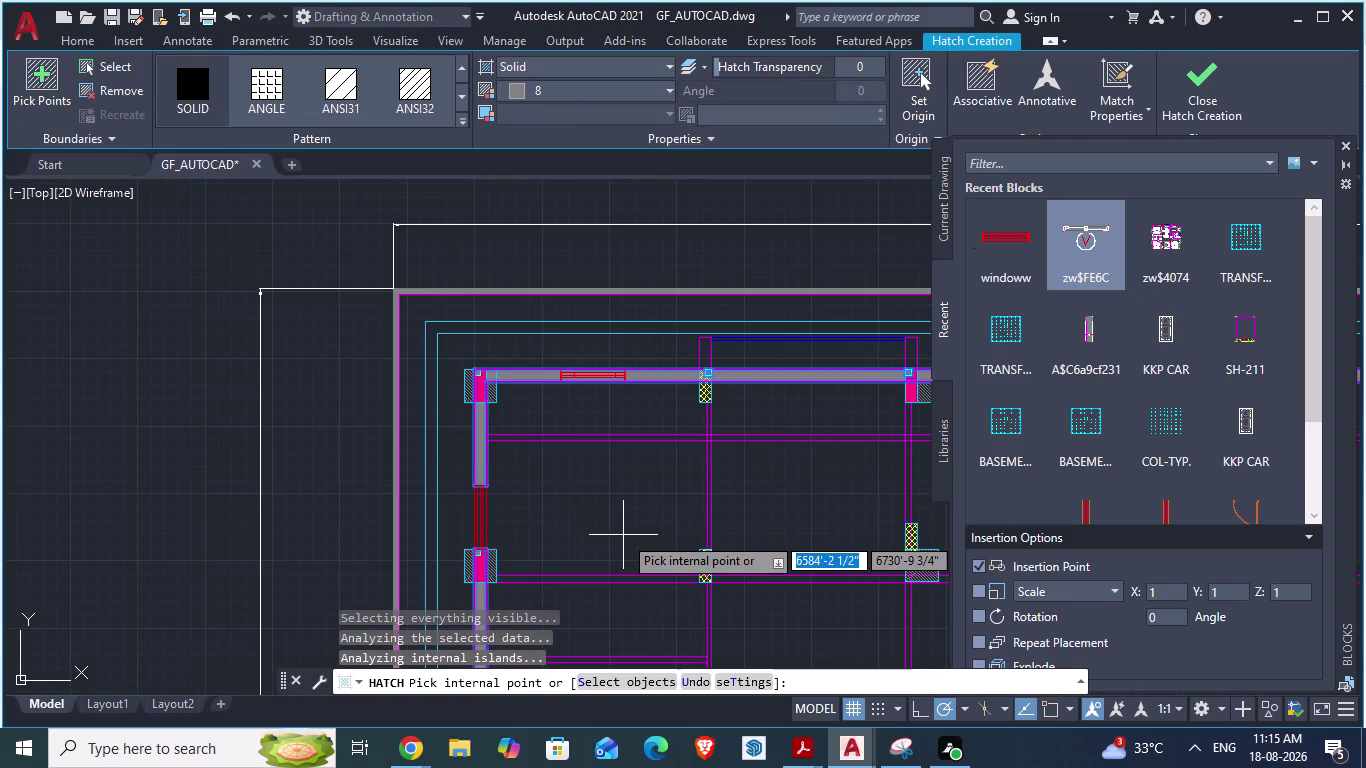
Save GF_AUTOCAD and switch to the ARCH PLANS - 900 SQ YRDS drawing.
key(ctrl+s)
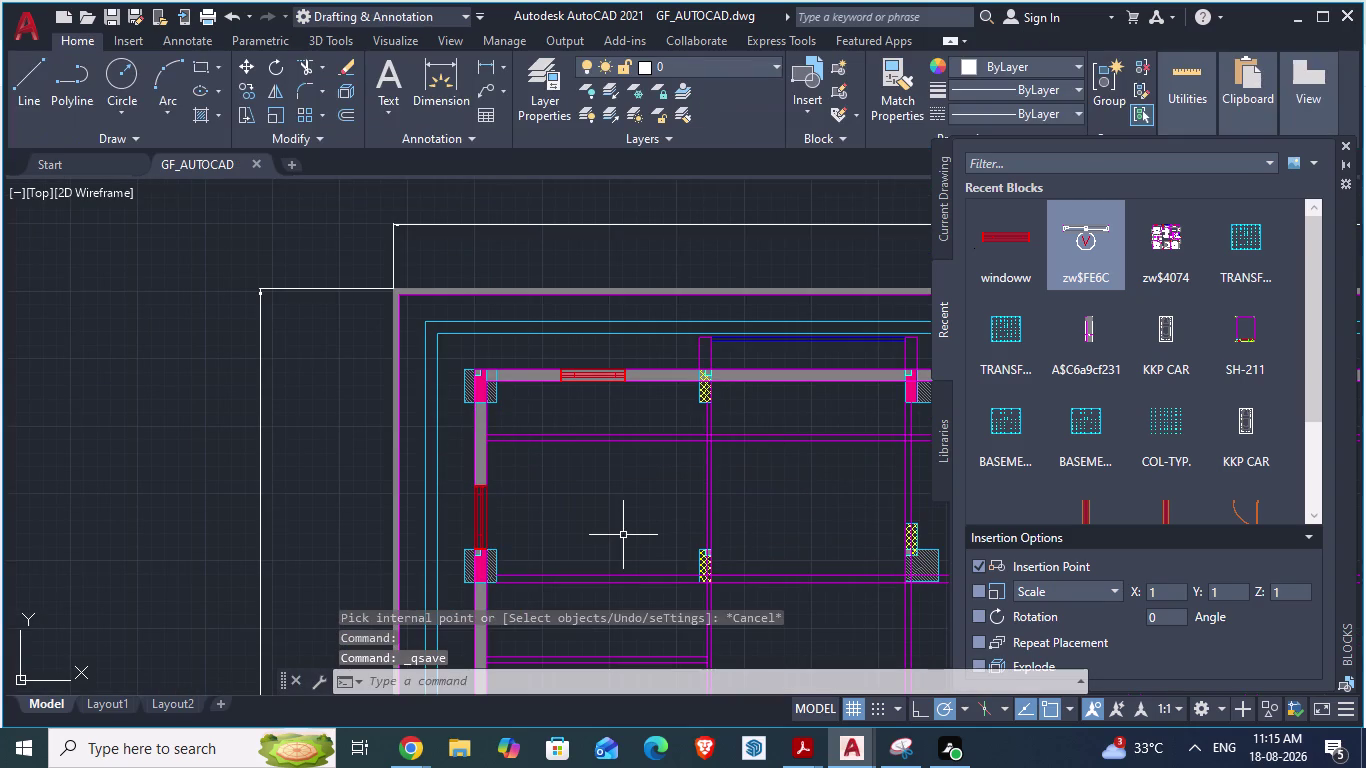
key(alt+Tab)
scroll(down, 3)
scroll(up, 3)
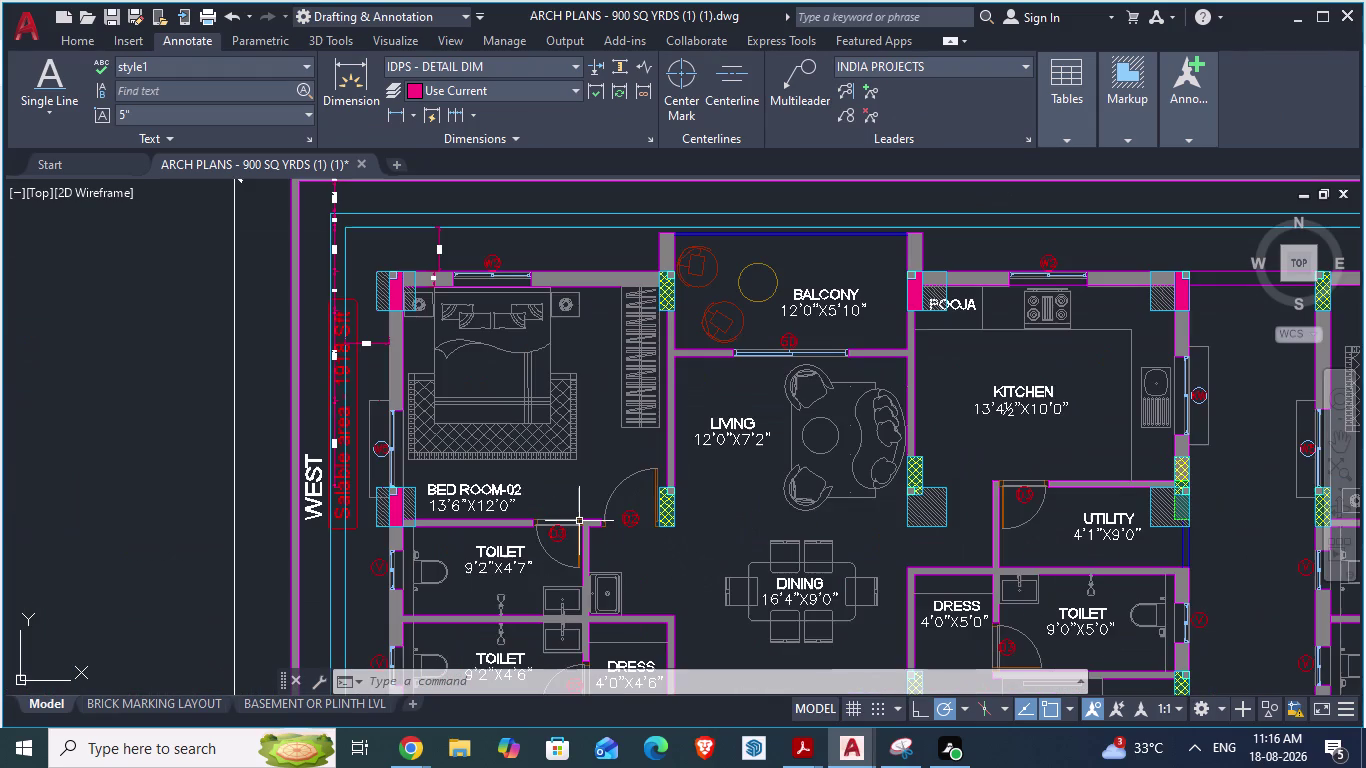
scroll(up, 3)
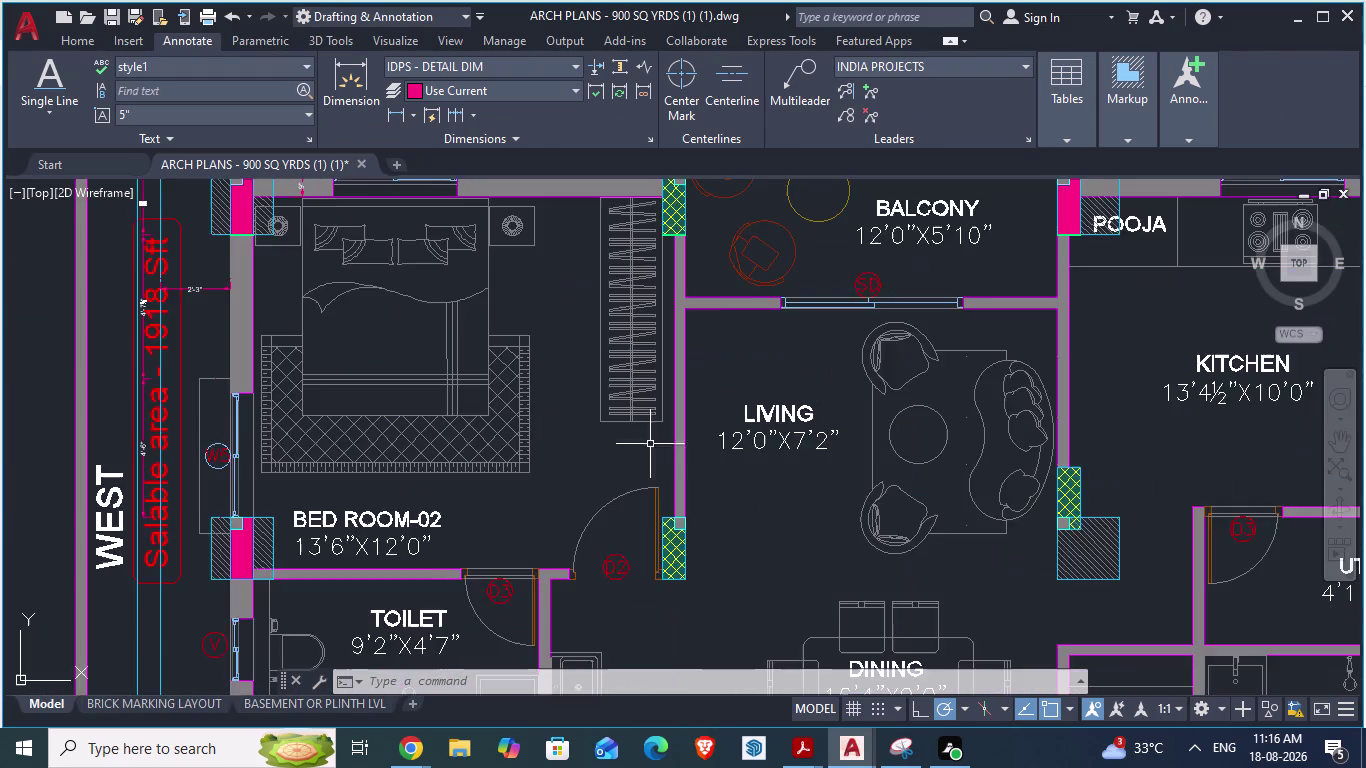
scroll(up, 3)
scroll(up, 3)
scroll(down, 3)
key(space)
scroll(up, 3)
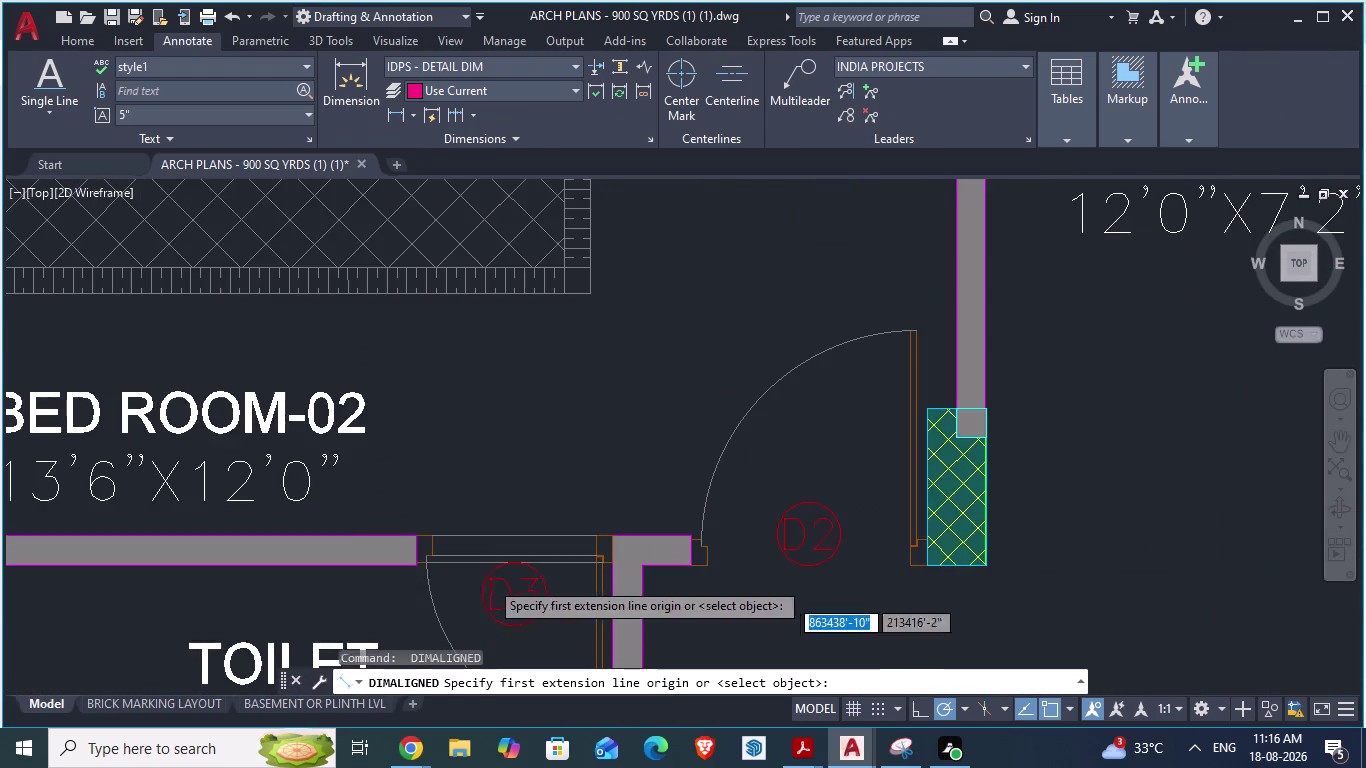
scroll(up, 3)
click(298, 466)
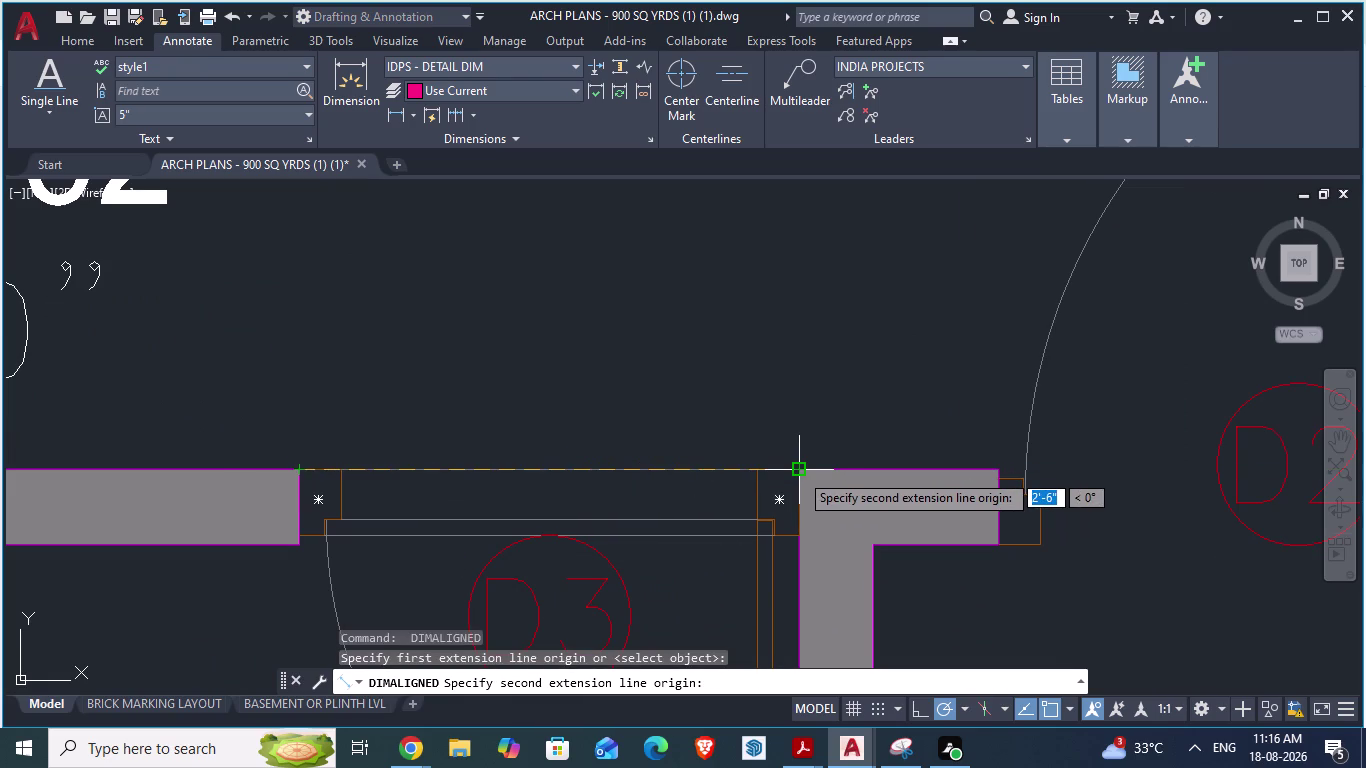
key(Escape)
key(space)
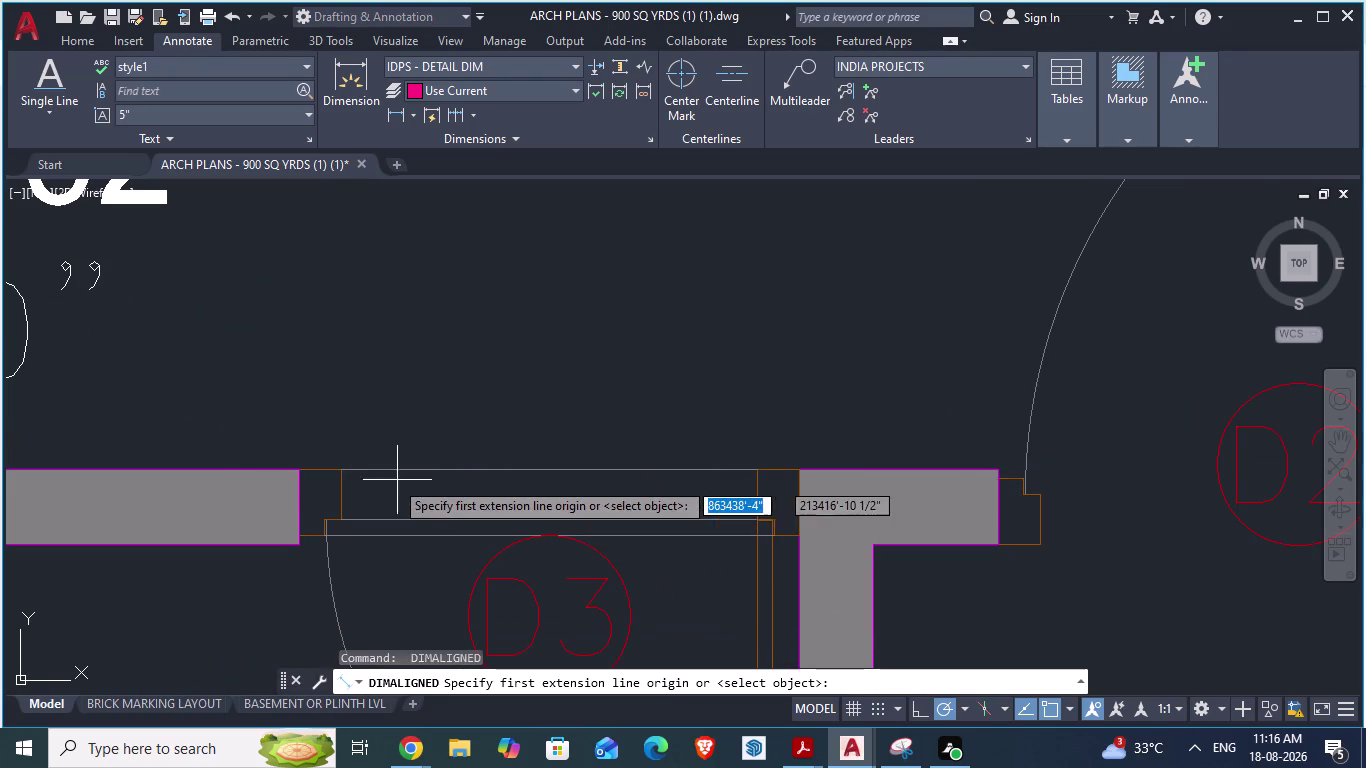
click(342, 474)
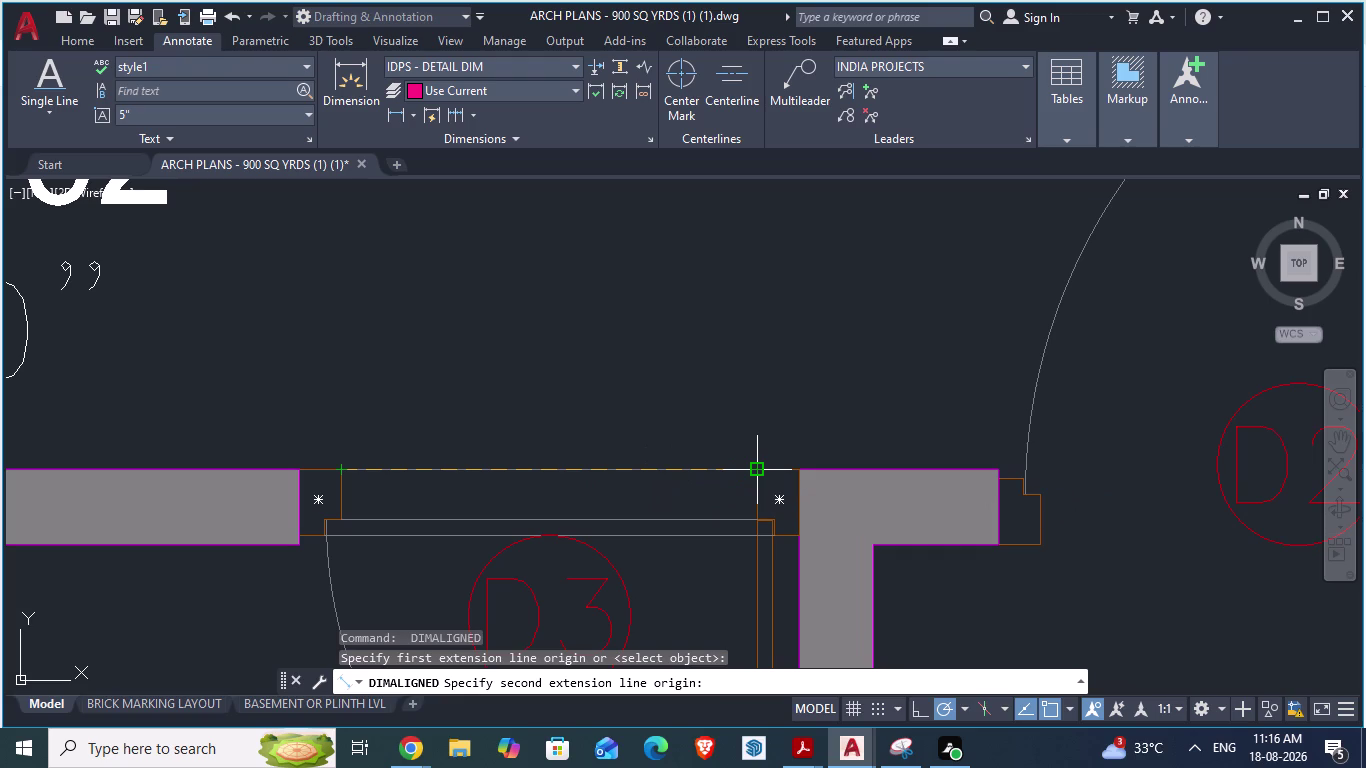
key(Escape)
scroll(down, 3)
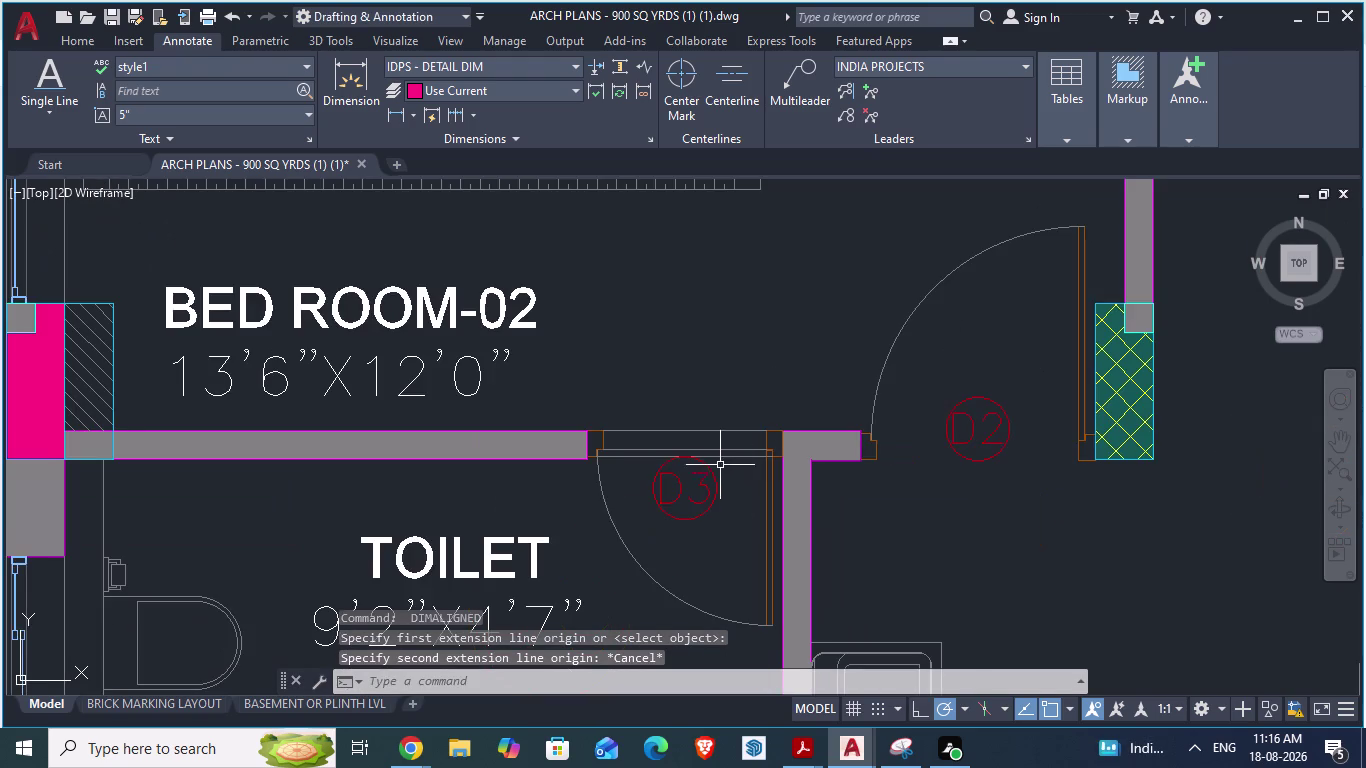
click(717, 455)
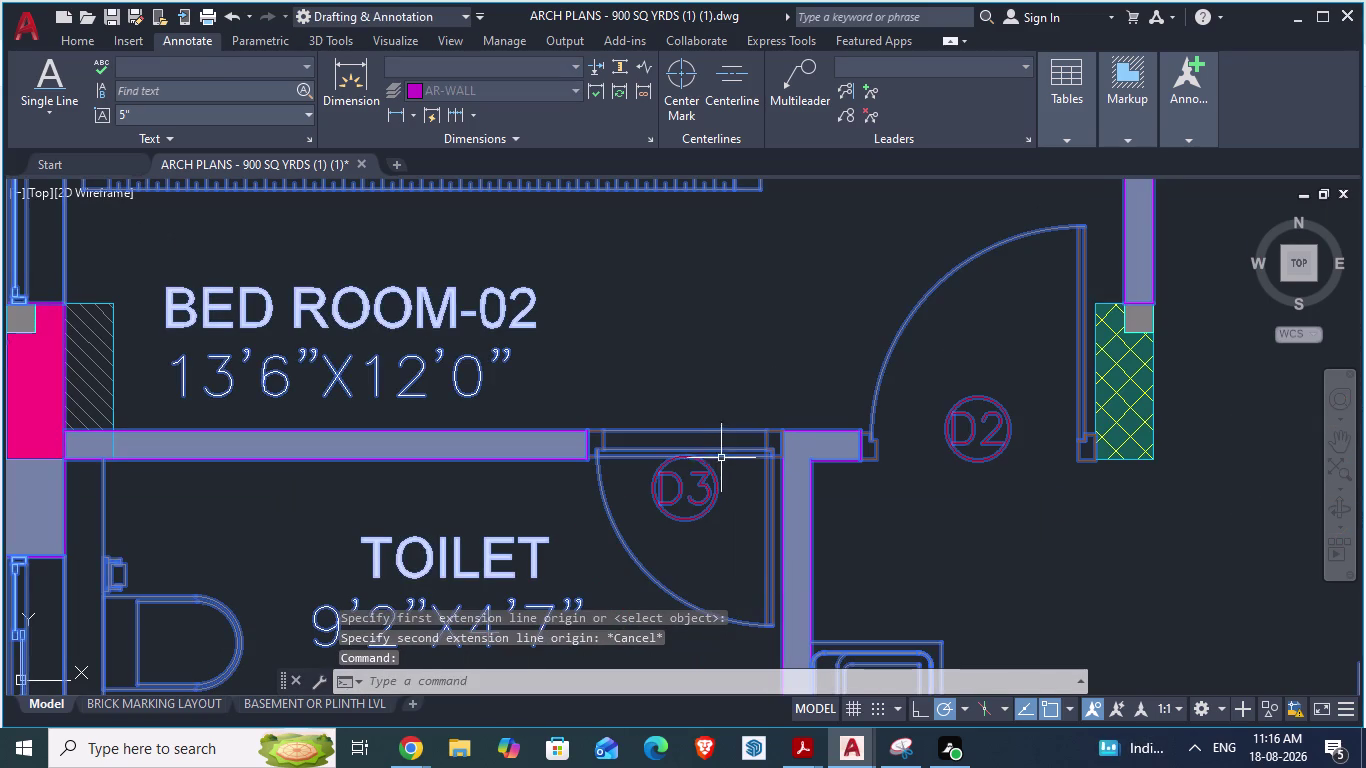
Zoom around the ARCH PLANS plan to review the W, W2 and SD window tags.
key(Escape)
scroll(down, 3)
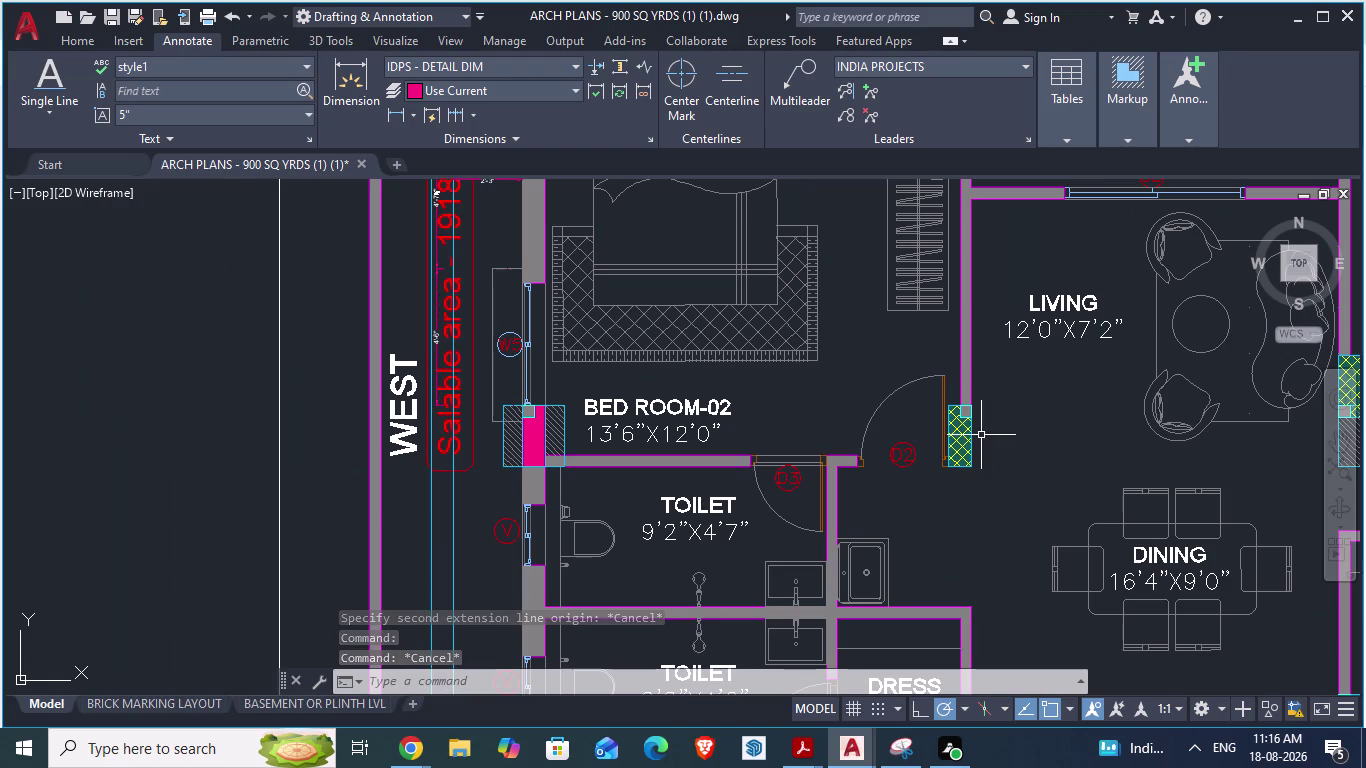
scroll(down, 3)
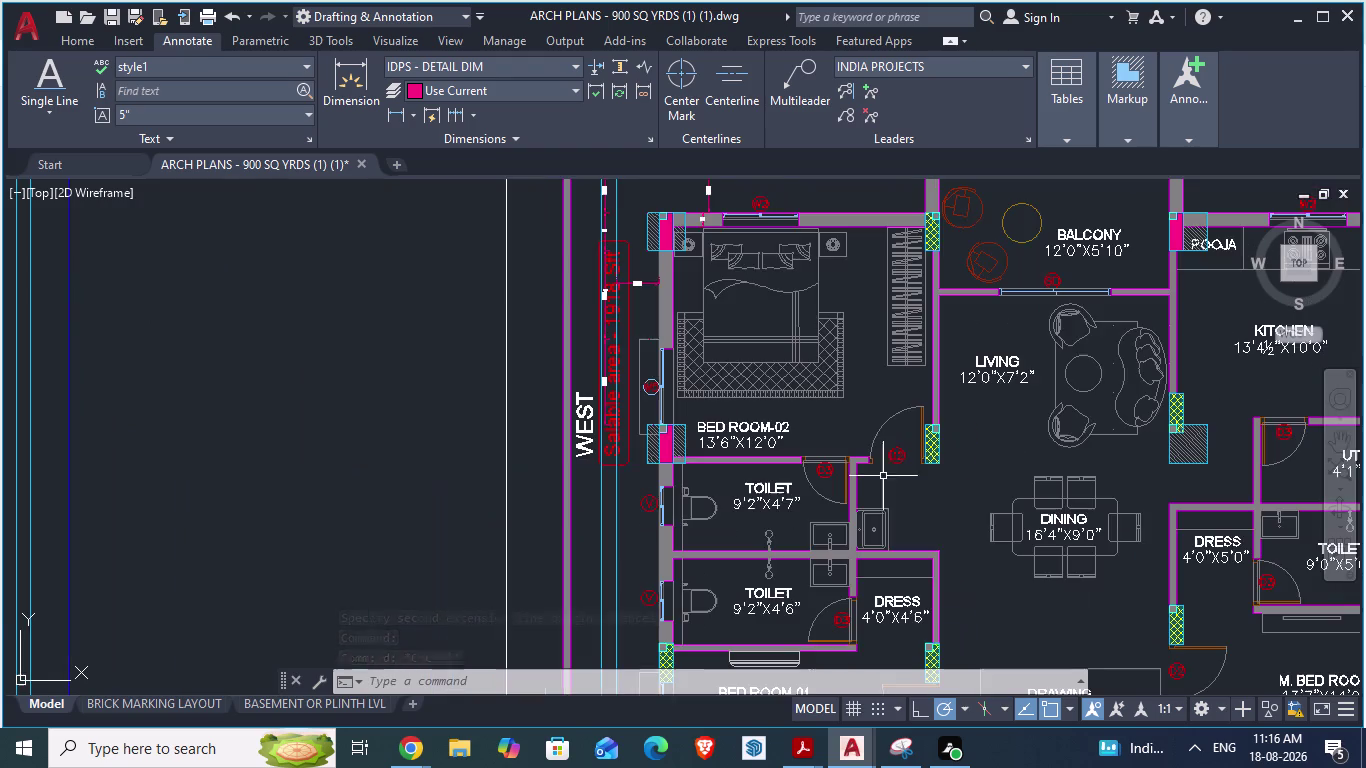
scroll(up, 3)
scroll(up, 3)
scroll(down, 3)
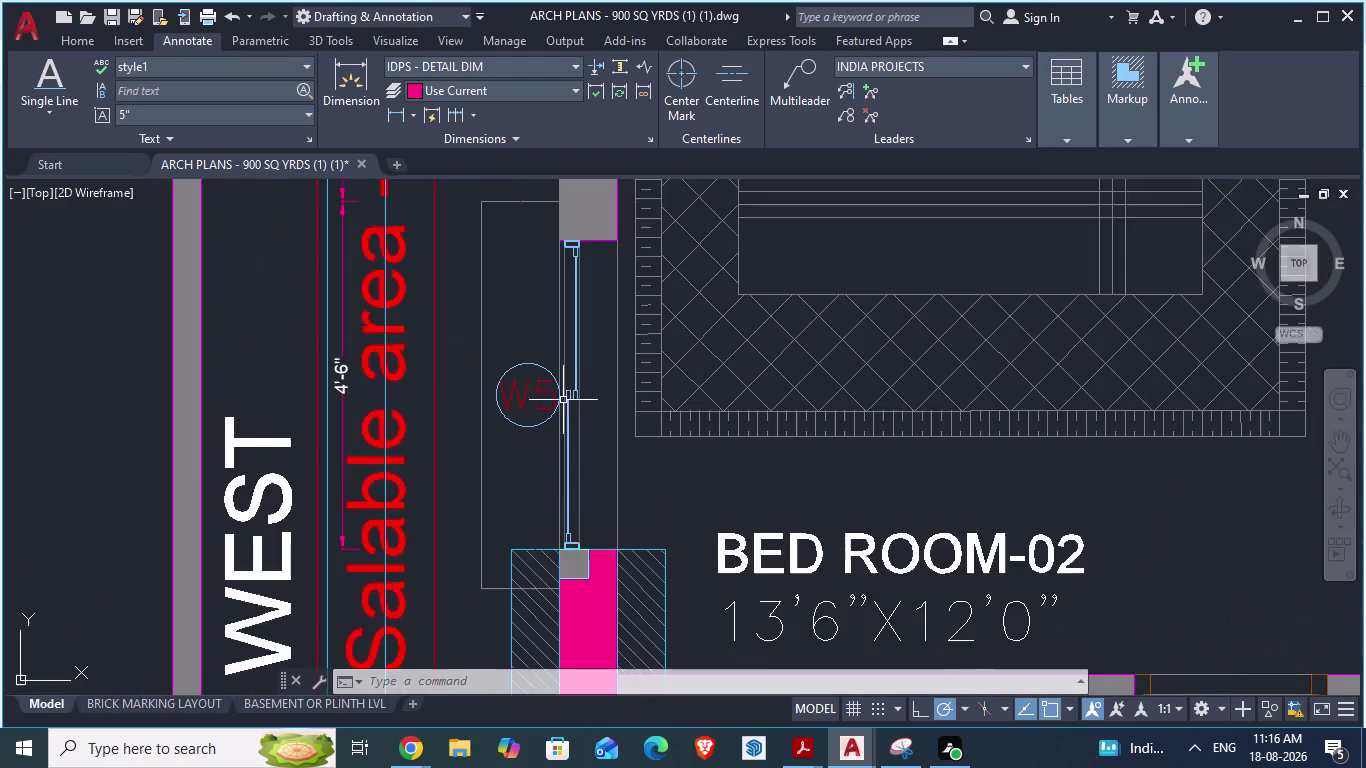
scroll(down, 3)
scroll(down, 3)
scroll(up, 3)
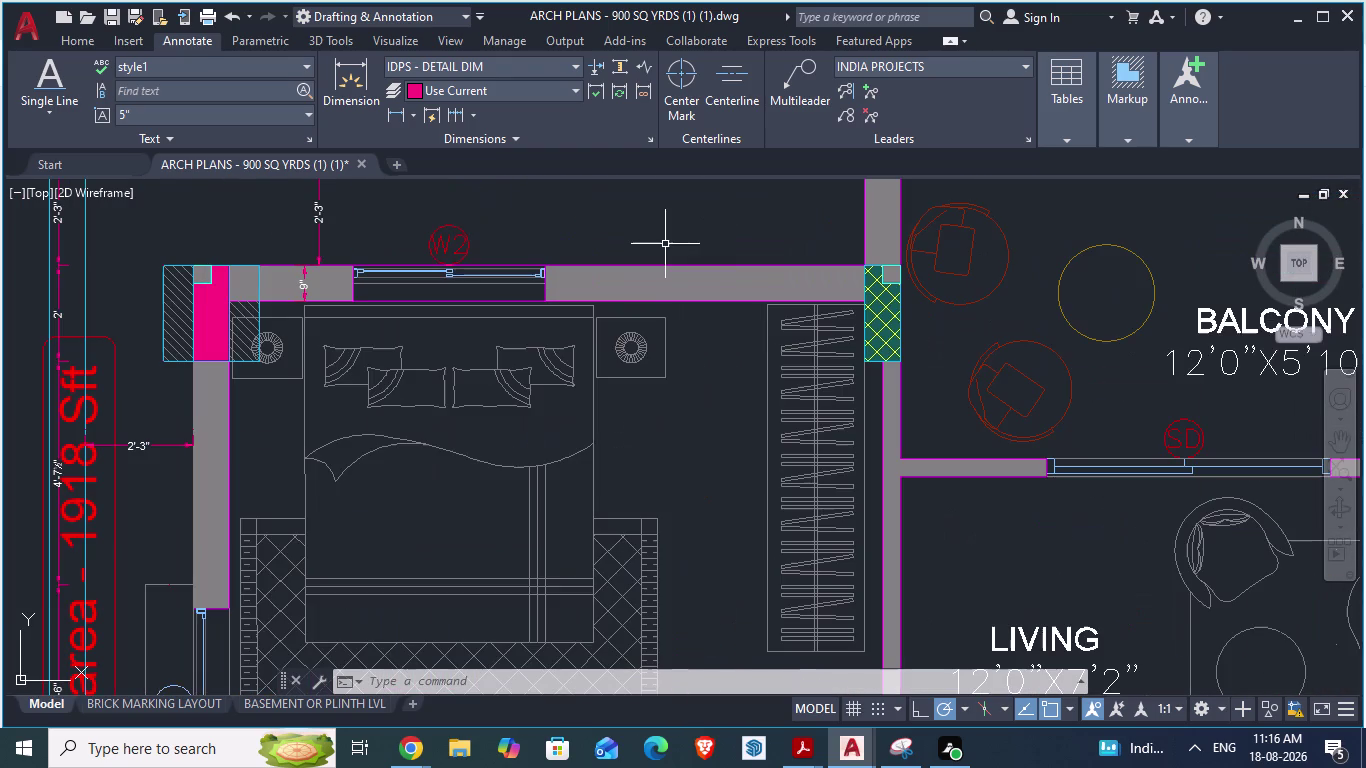
scroll(down, 3)
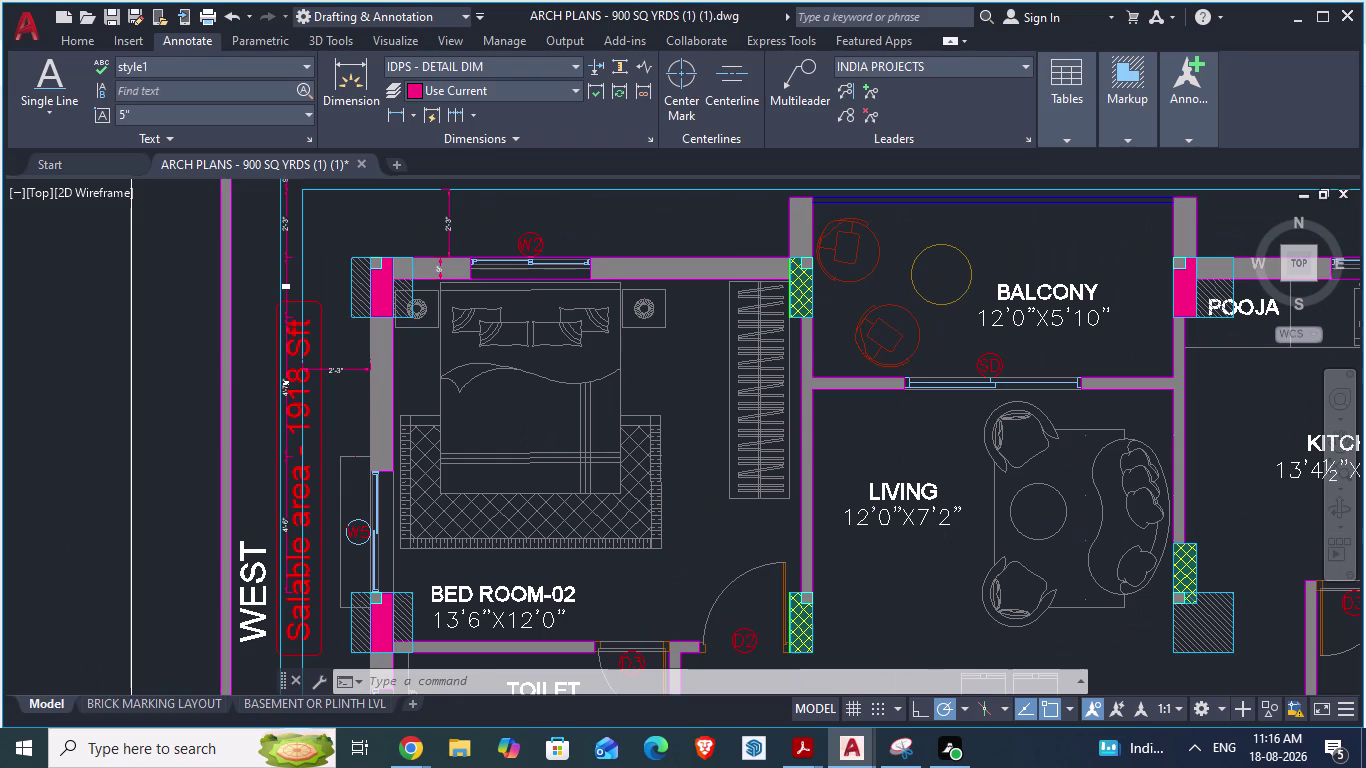
scroll(up, 3)
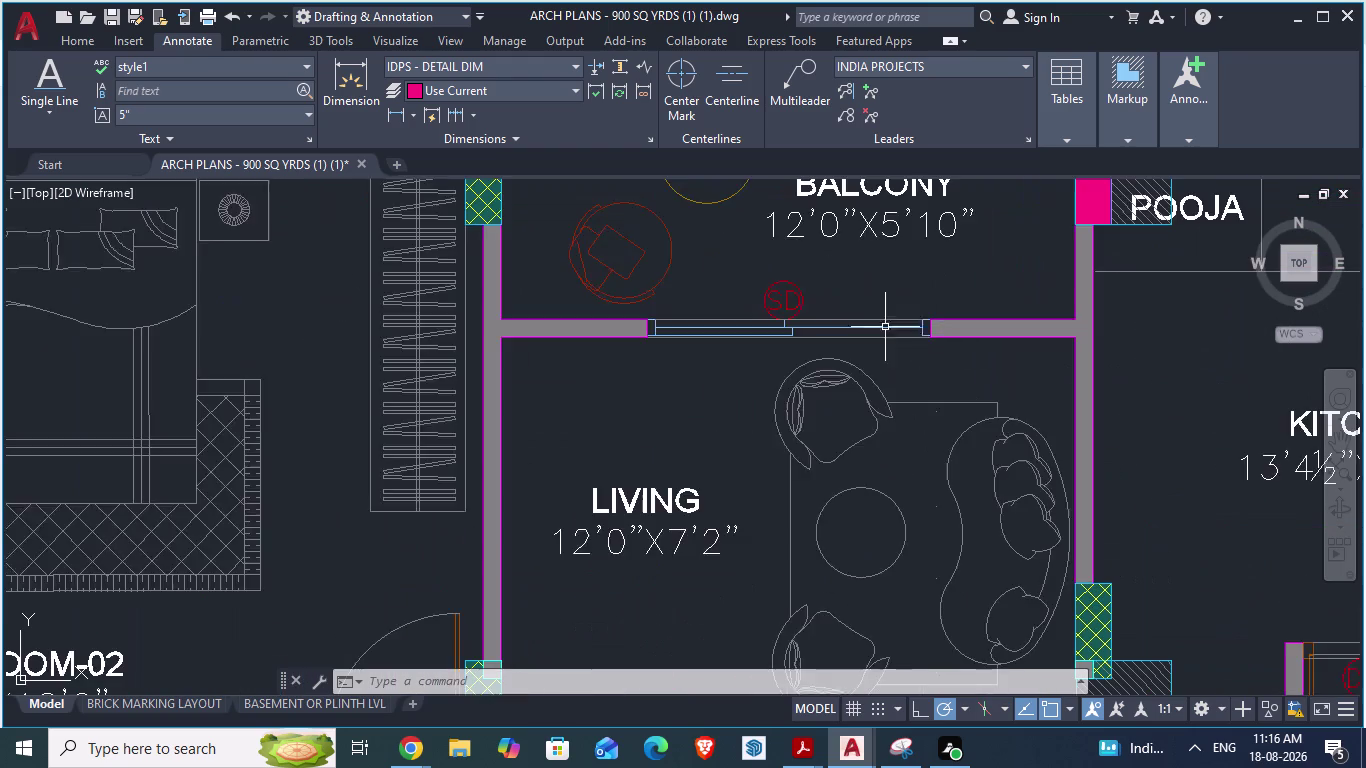
Select the floor plan, inspect it further, and return to GF_AUTOCAD.
click(810, 331)
scroll(down, 3)
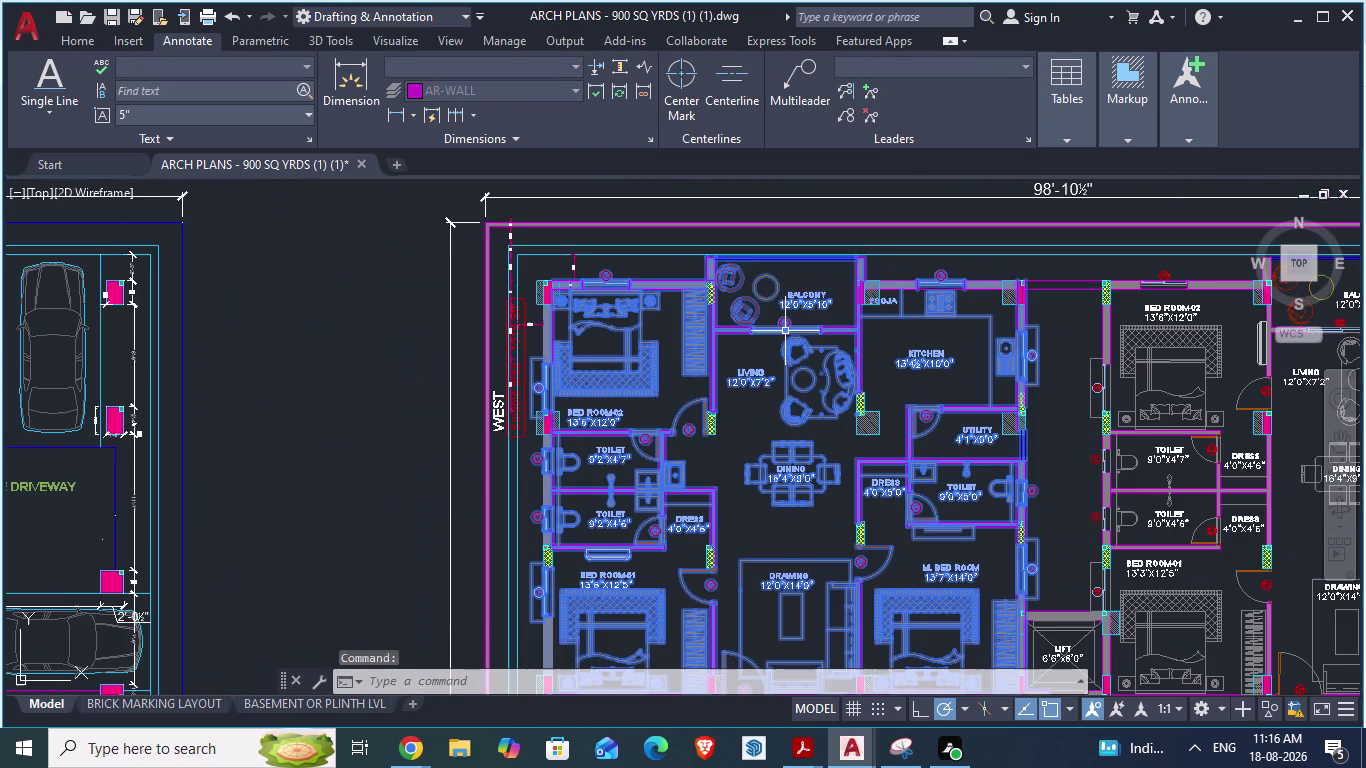
scroll(up, 3)
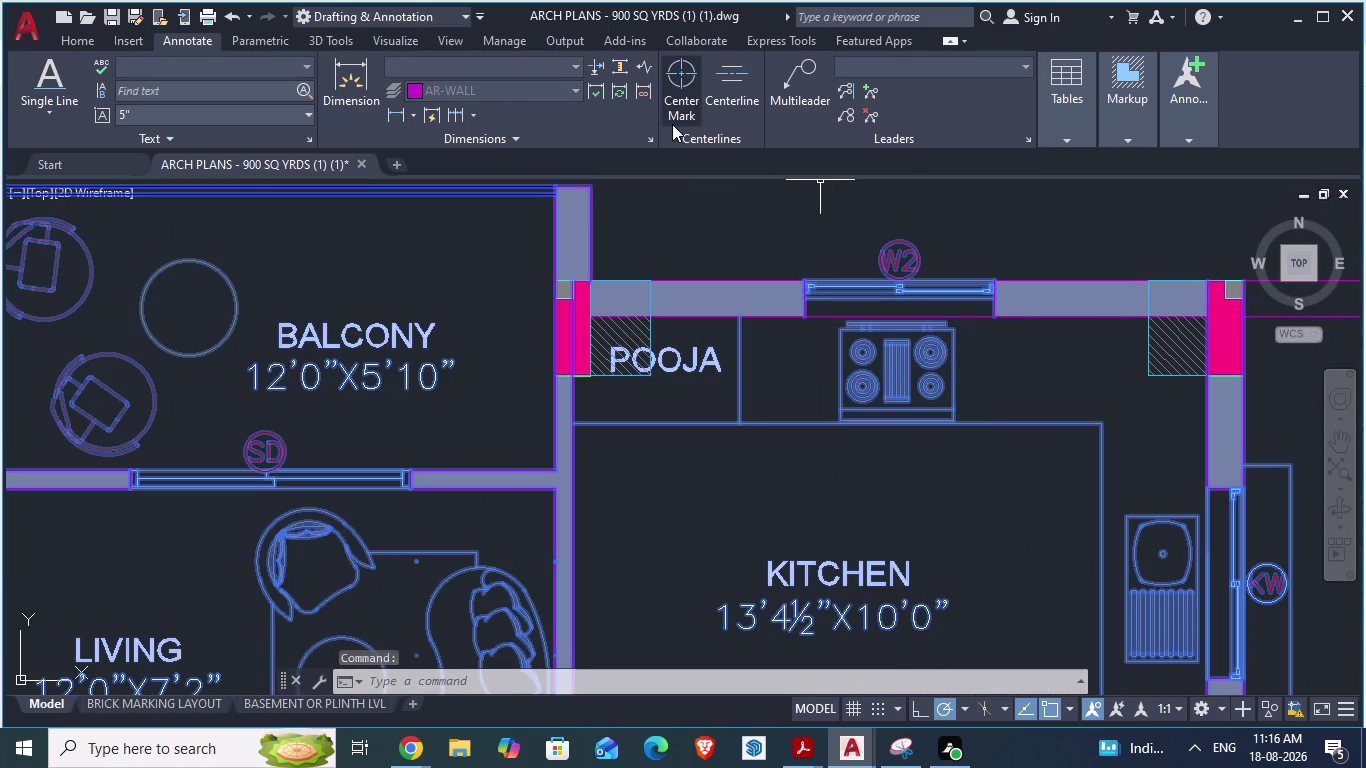
scroll(down, 3)
scroll(down, 3)
scroll(up, 3)
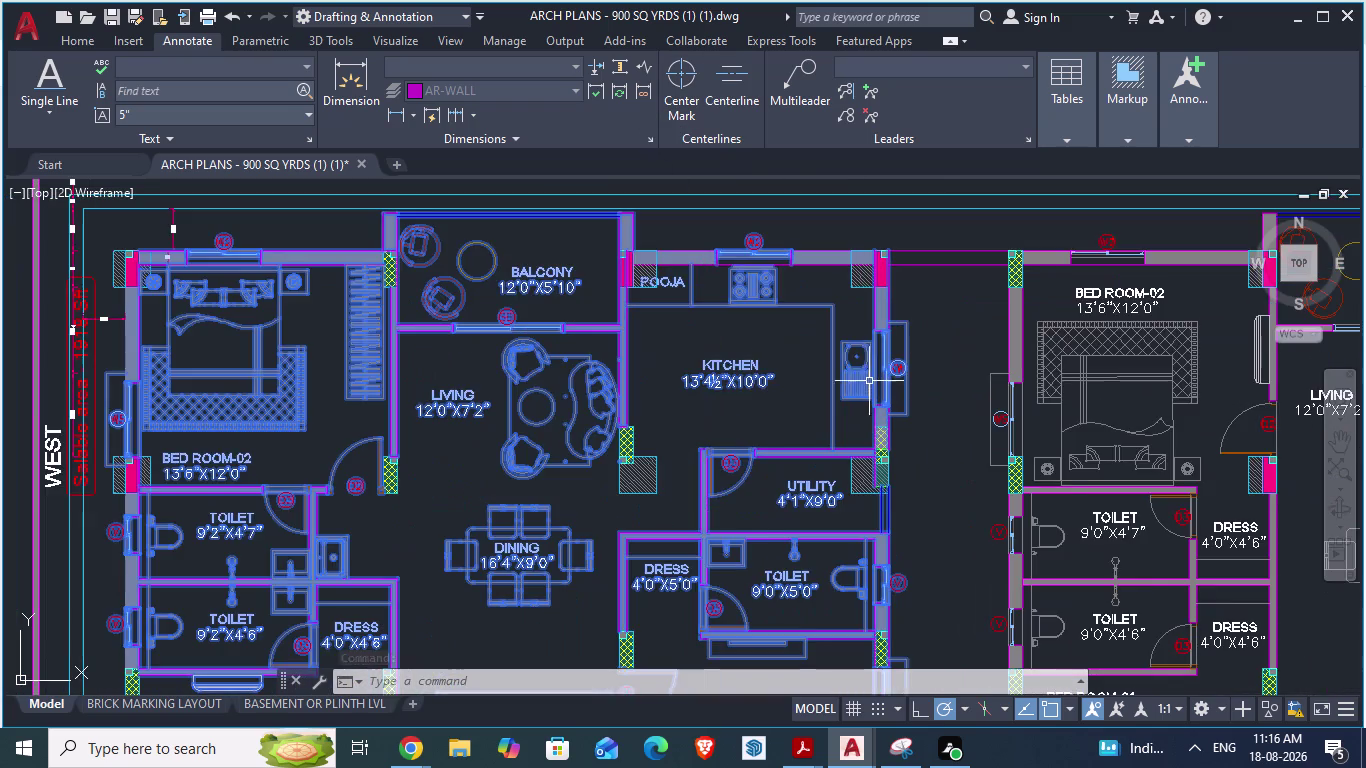
scroll(down, 3)
scroll(up, 3)
scroll(down, 3)
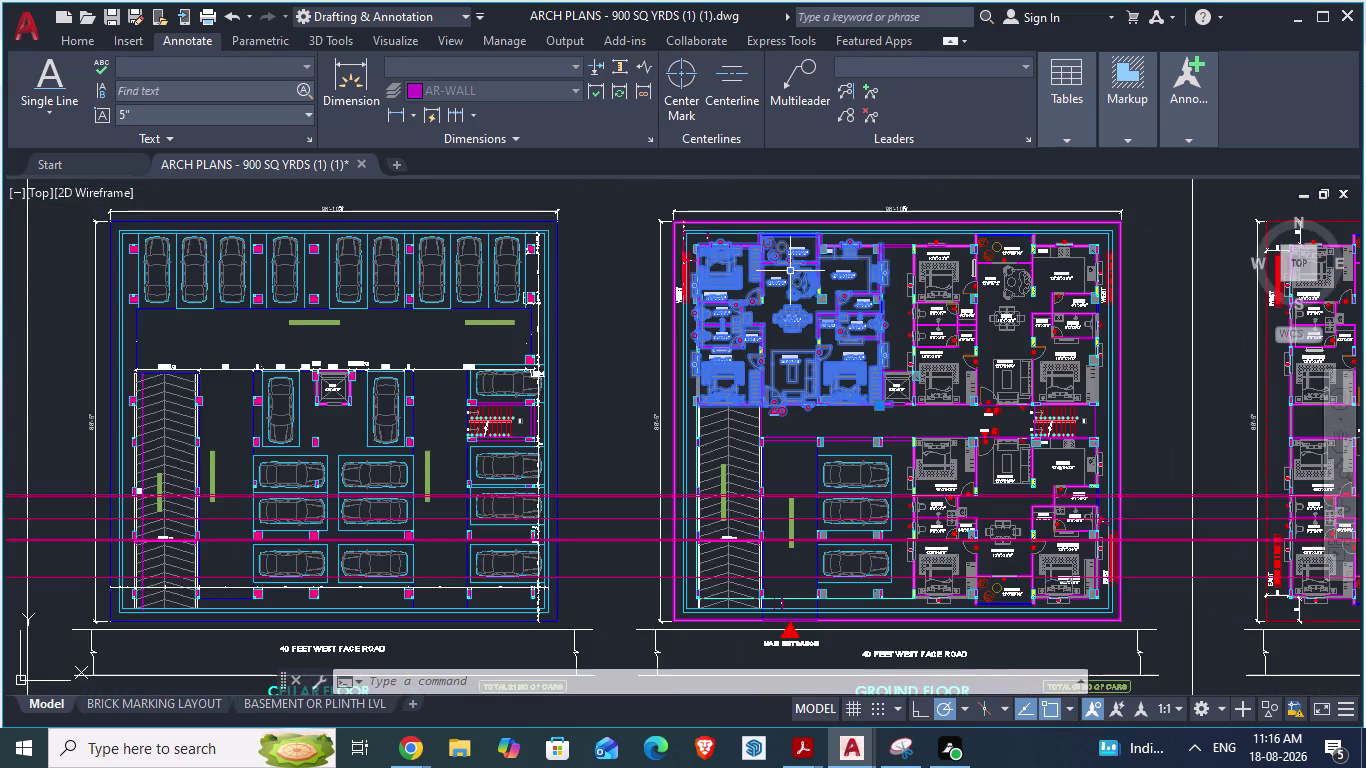
scroll(up, 3)
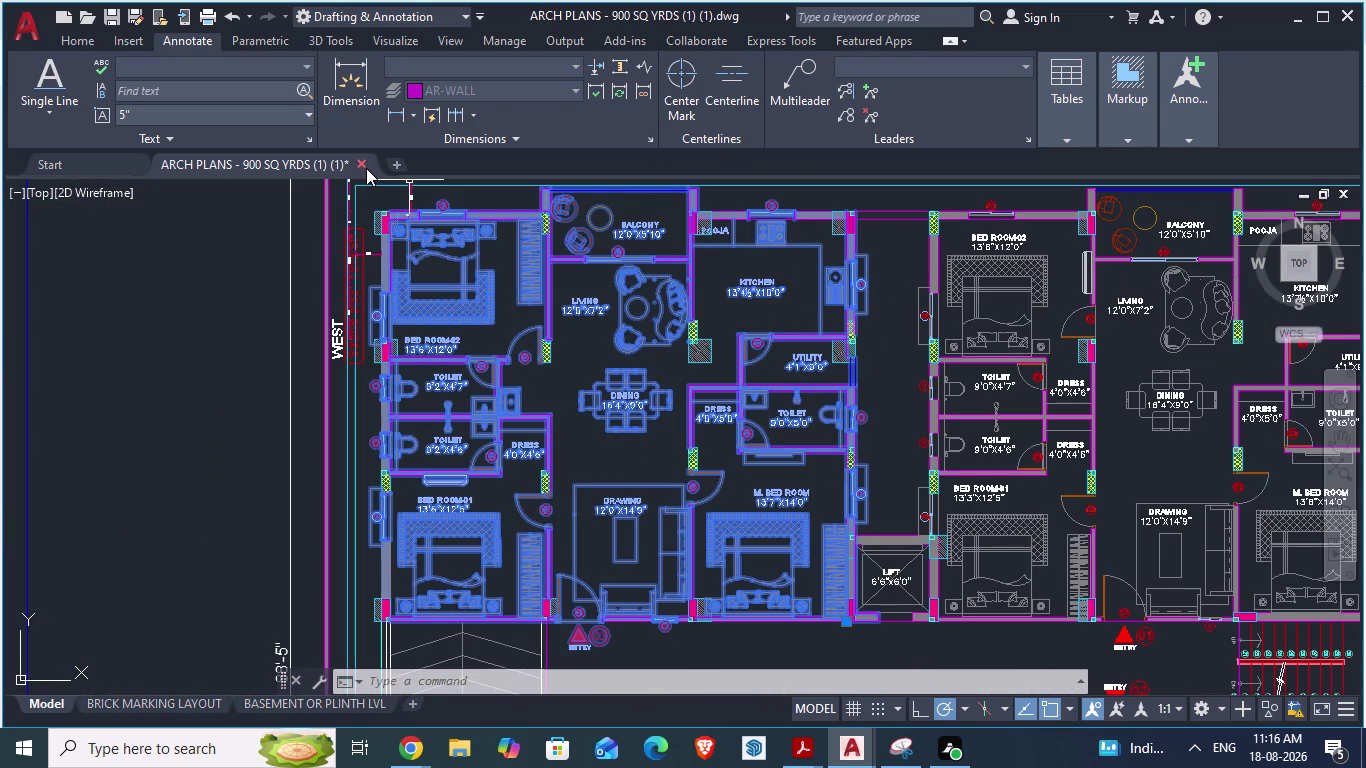
key(alt+Tab)
Scroll the recent blocks, then show the ARCH PLANS - 900 SQ YRDS (1).dwg library.
scroll(down, 3)
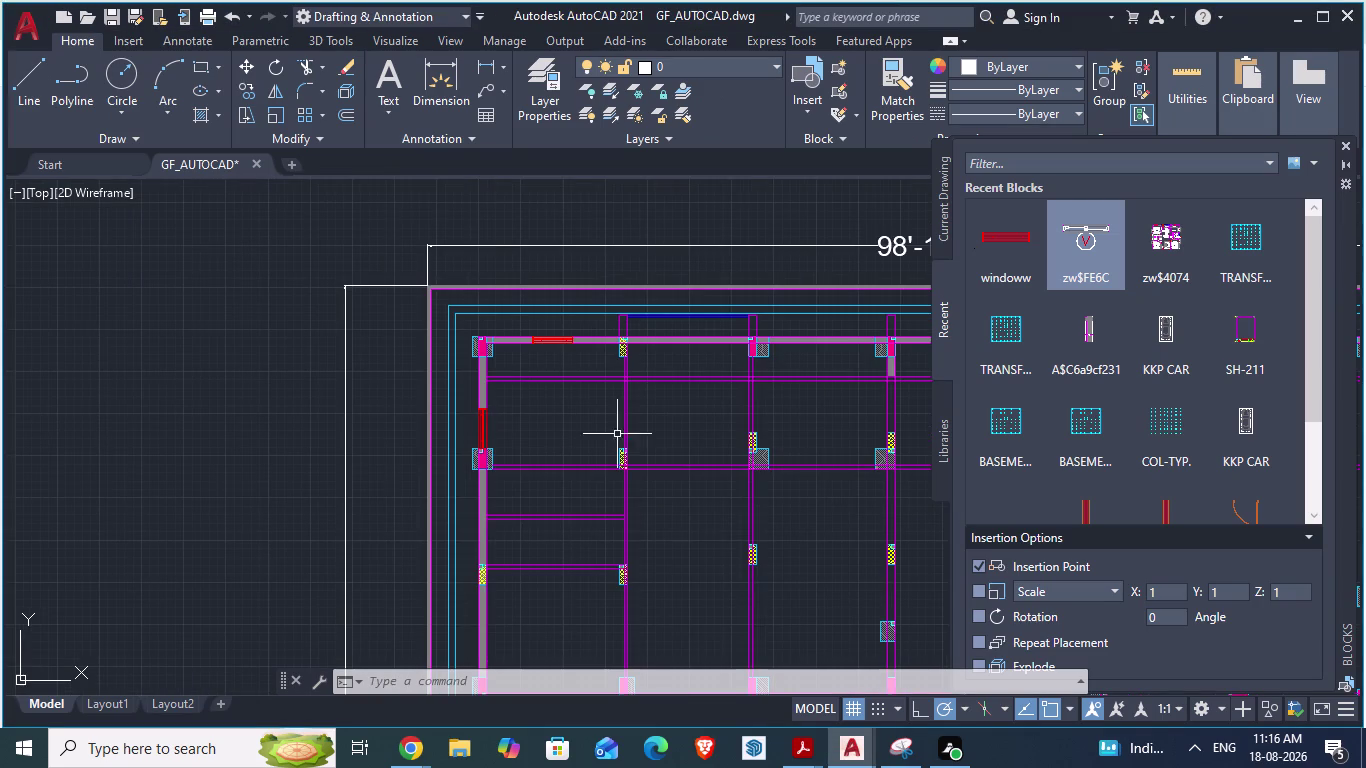
scroll(down, 3)
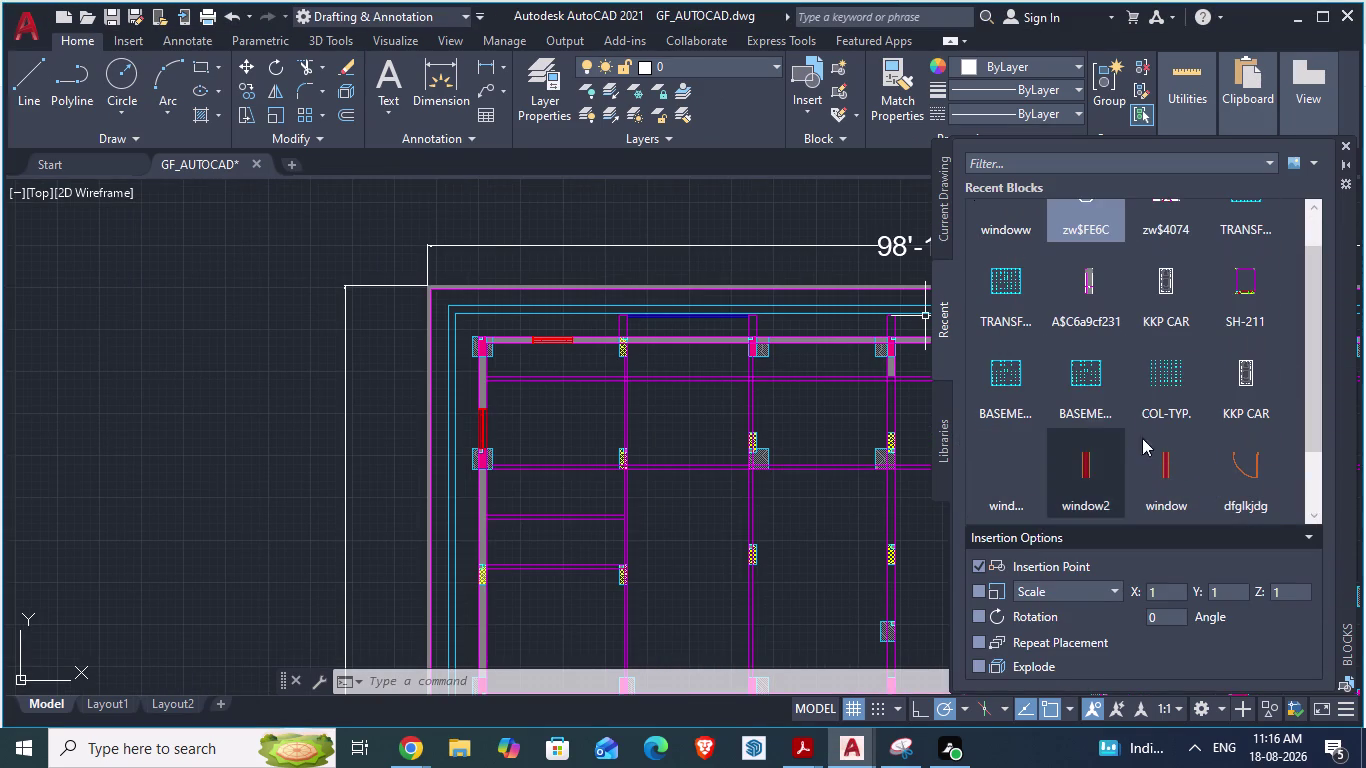
scroll(down, 3)
scroll(down, 3)
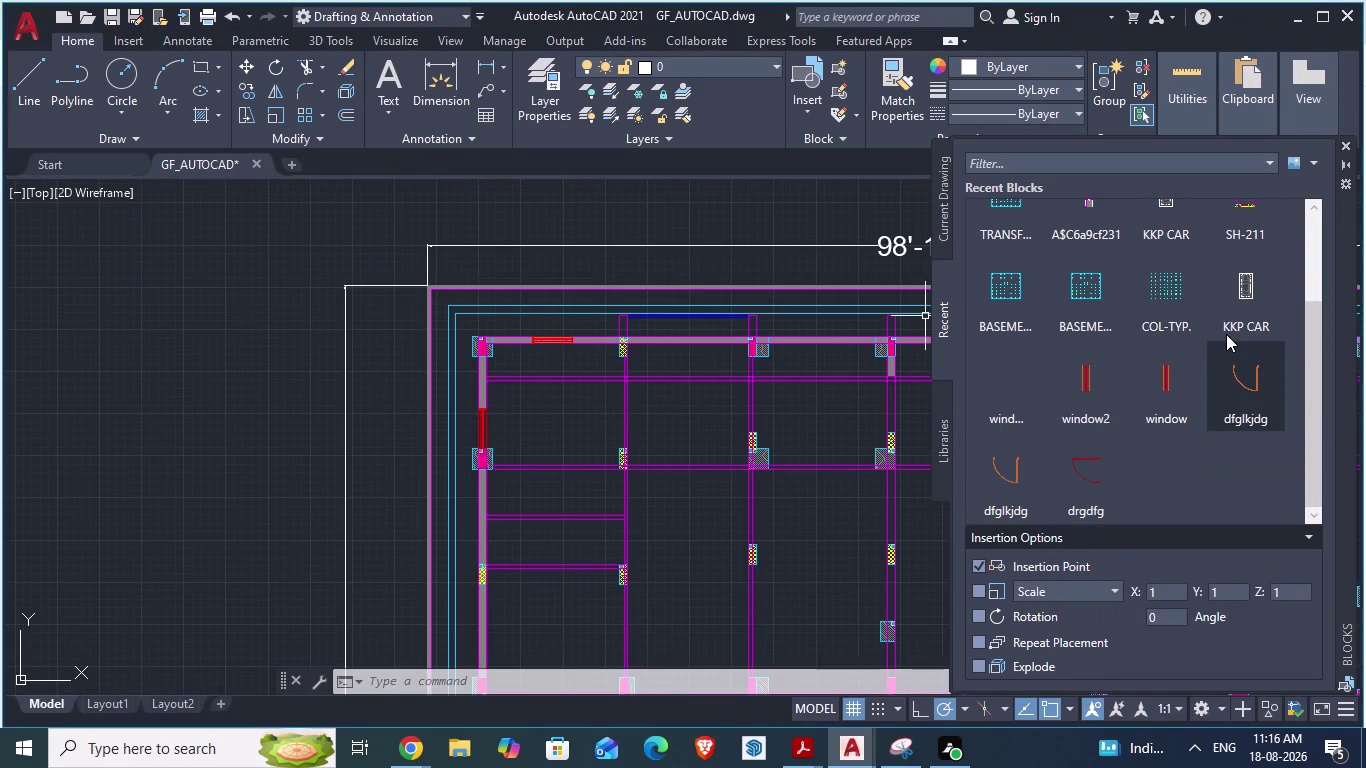
scroll(down, 3)
scroll(down, 3)
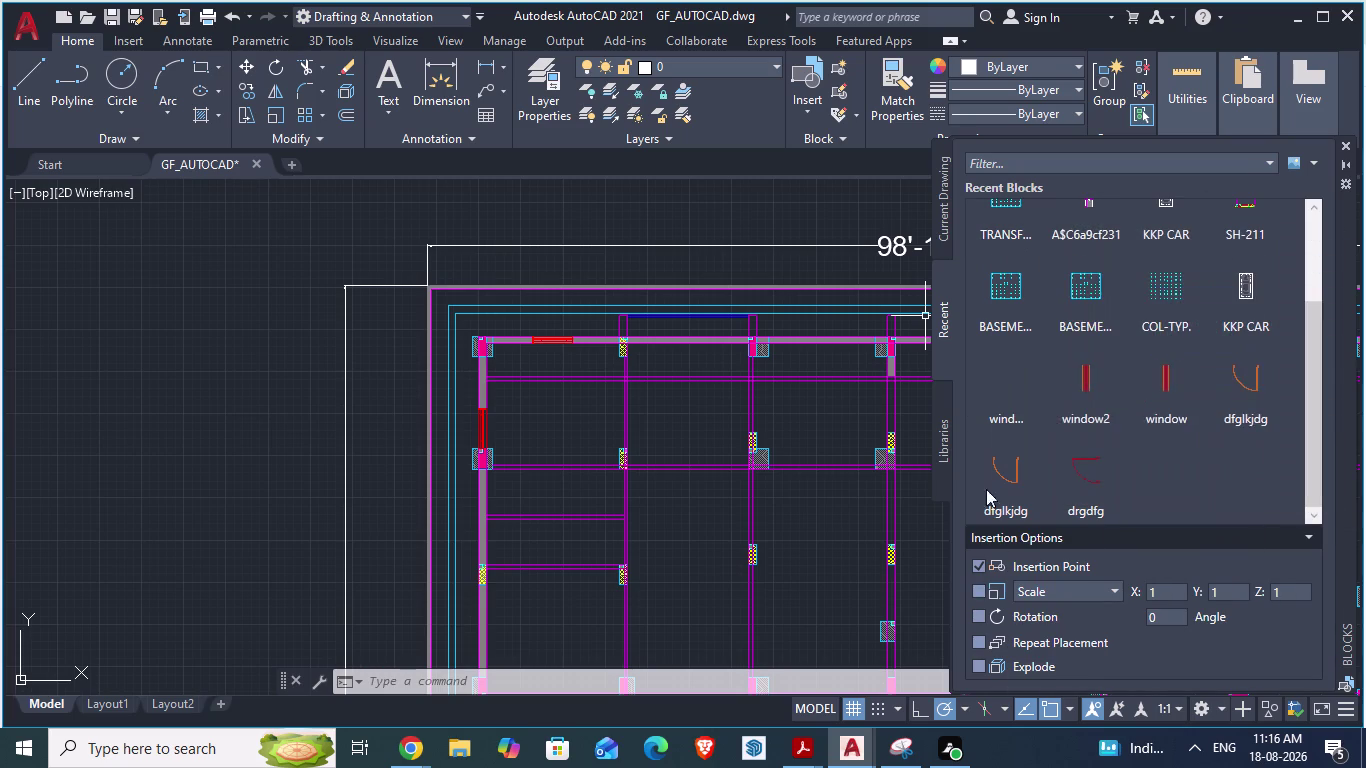
click(943, 448)
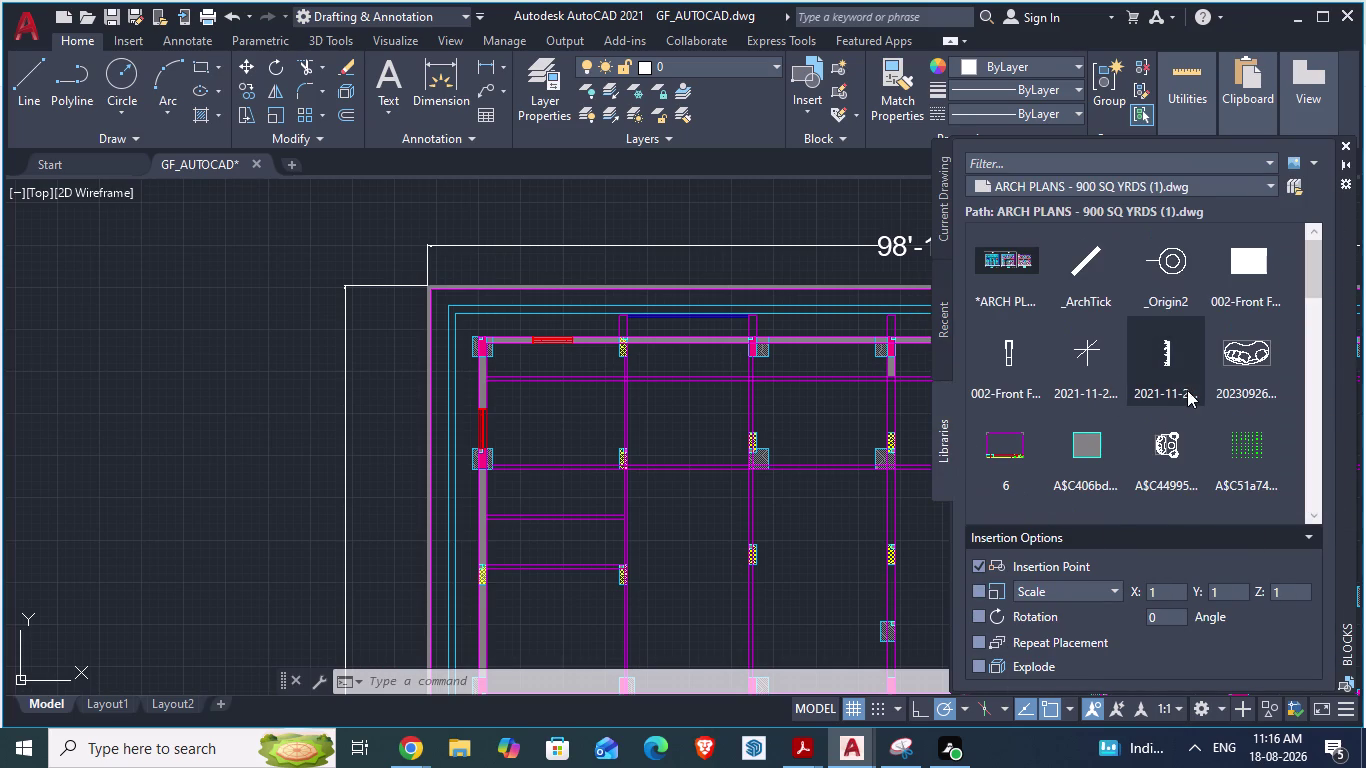
Scroll the ARCH PLANS library down to window_2panel and pick it for insertion.
scroll(up, 3)
scroll(down, 3)
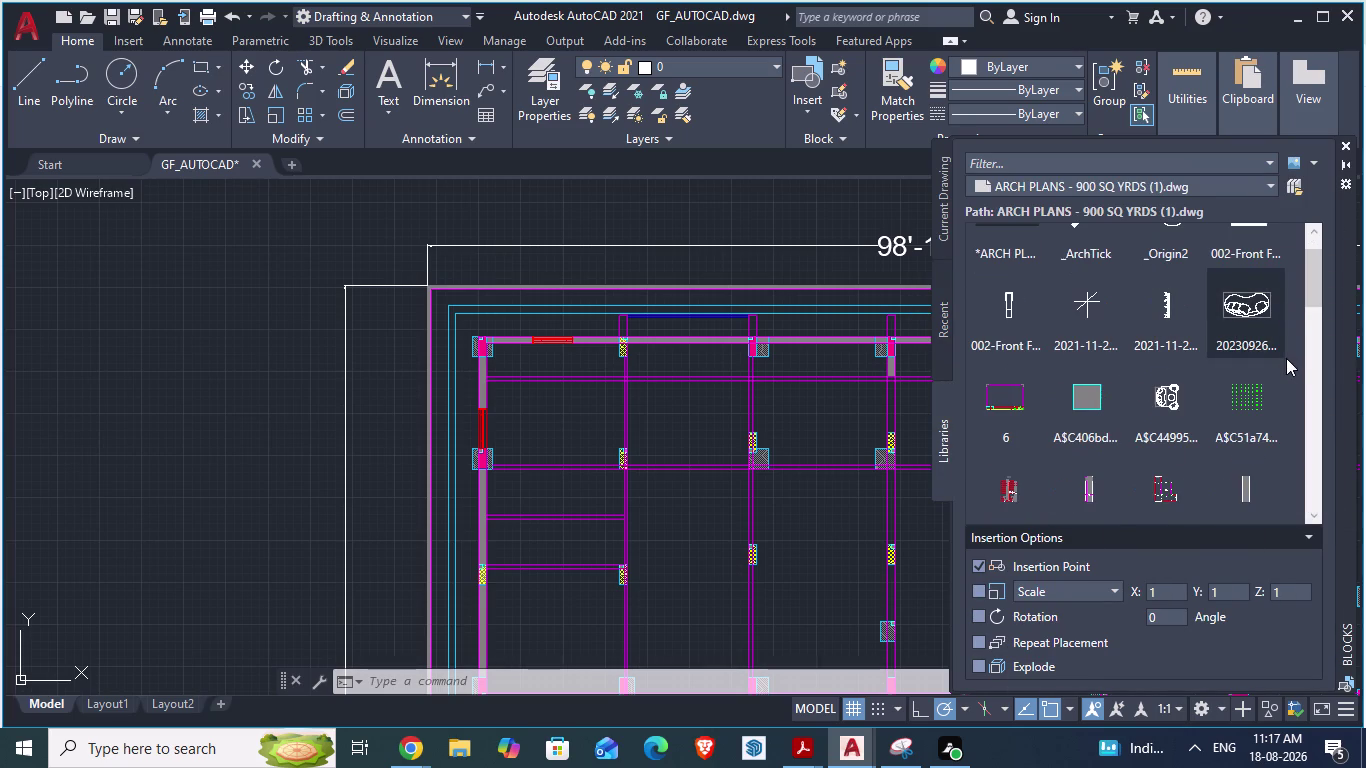
scroll(down, 3)
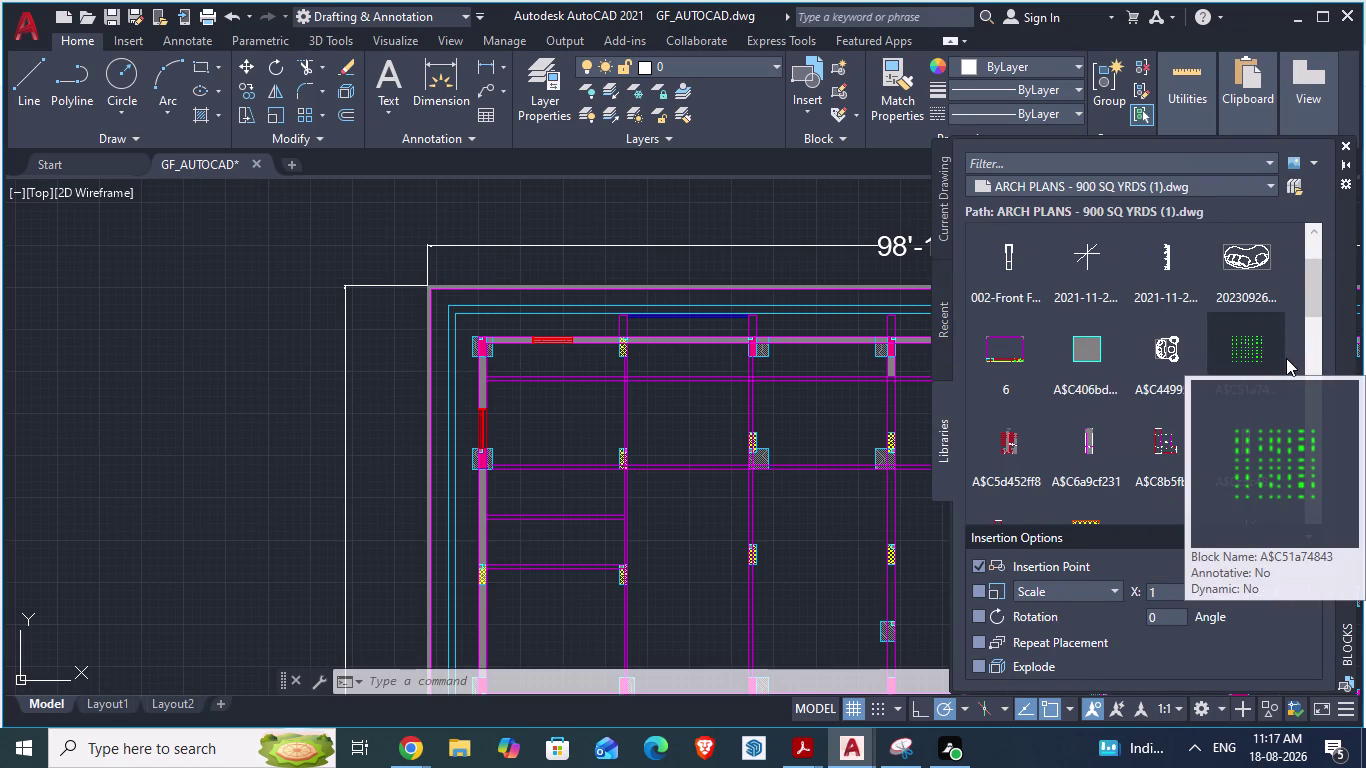
scroll(up, 3)
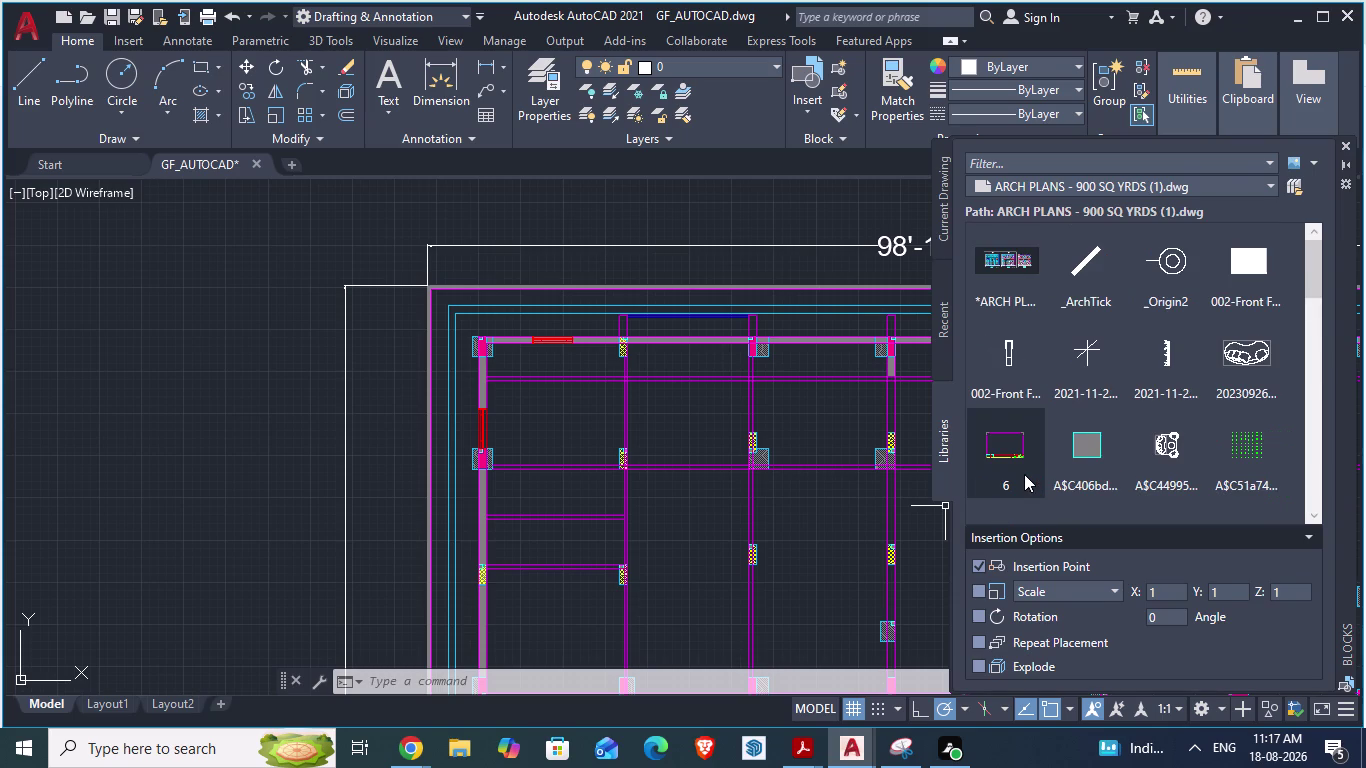
scroll(down, 3)
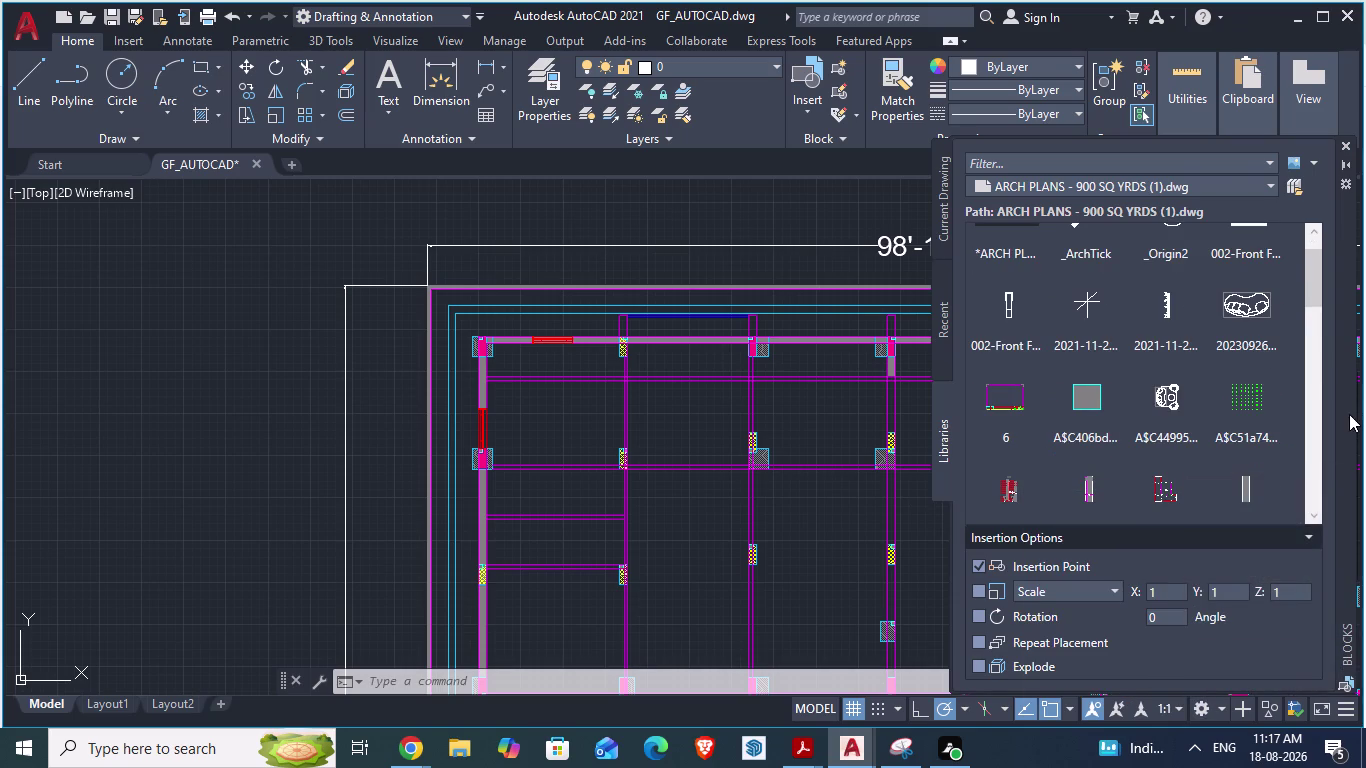
scroll(down, 3)
scroll(down, 3)
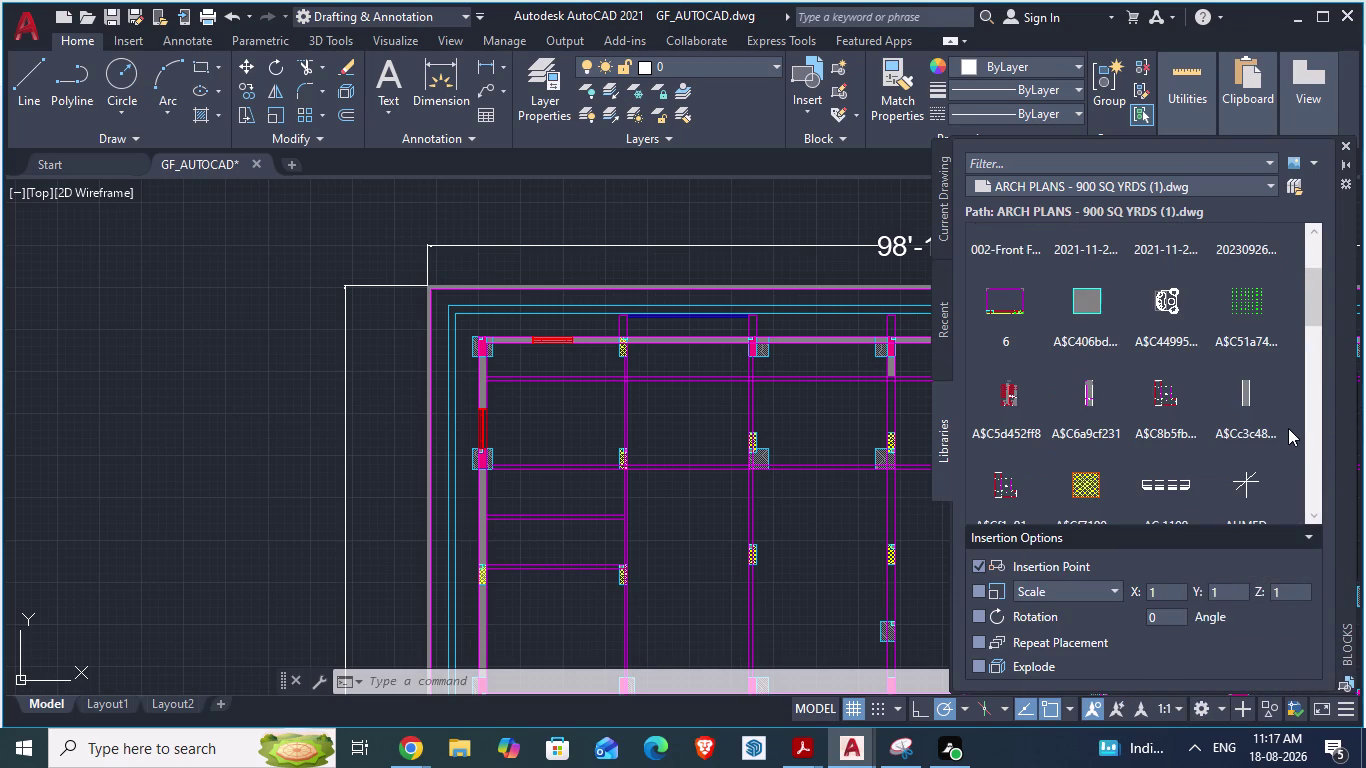
scroll(down, 3)
scroll(down, 3)
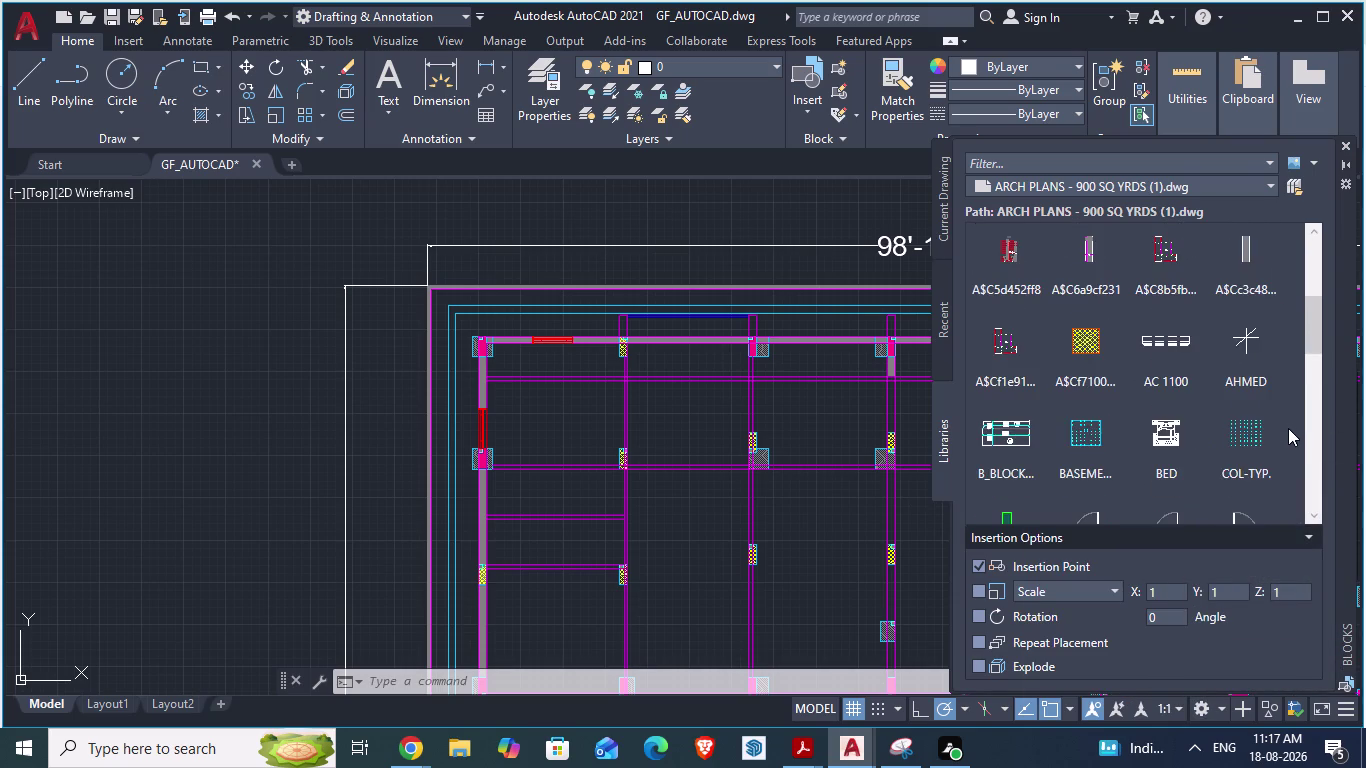
scroll(down, 3)
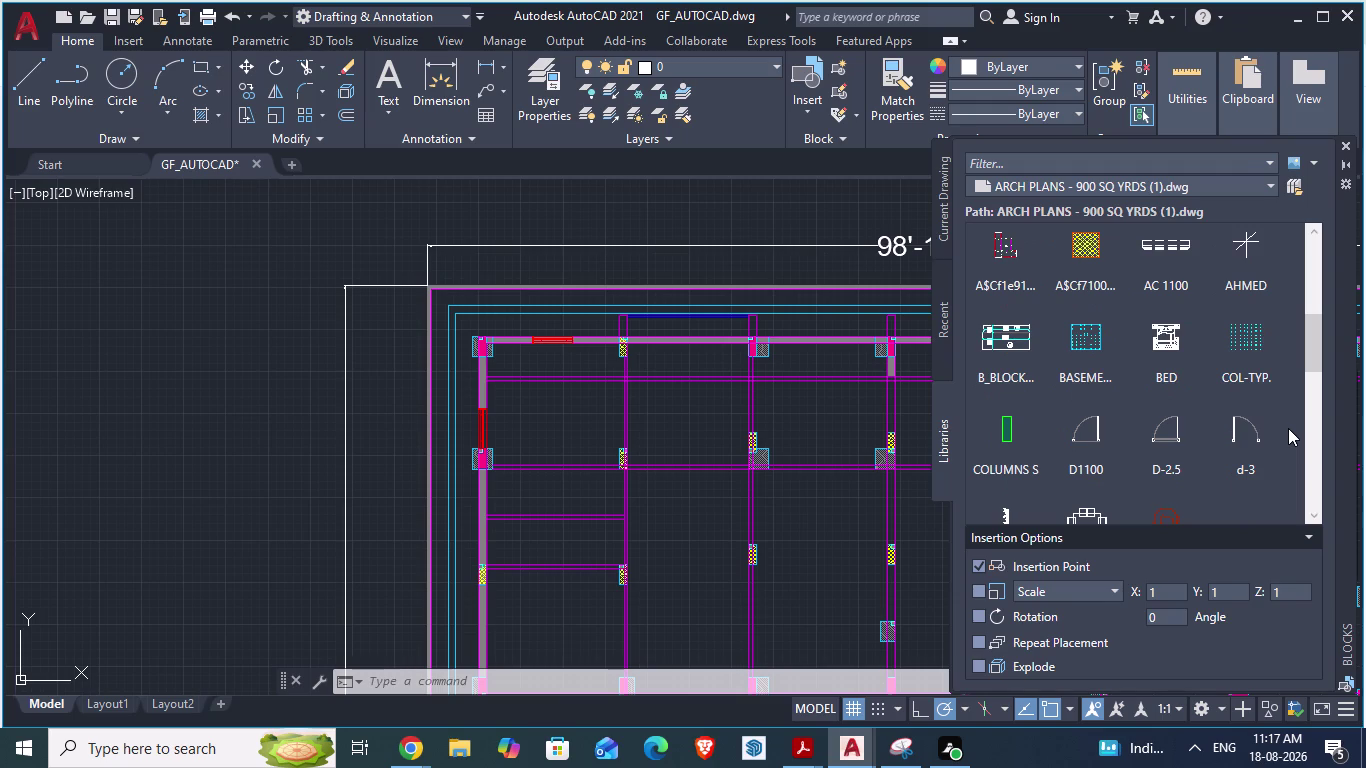
scroll(down, 3)
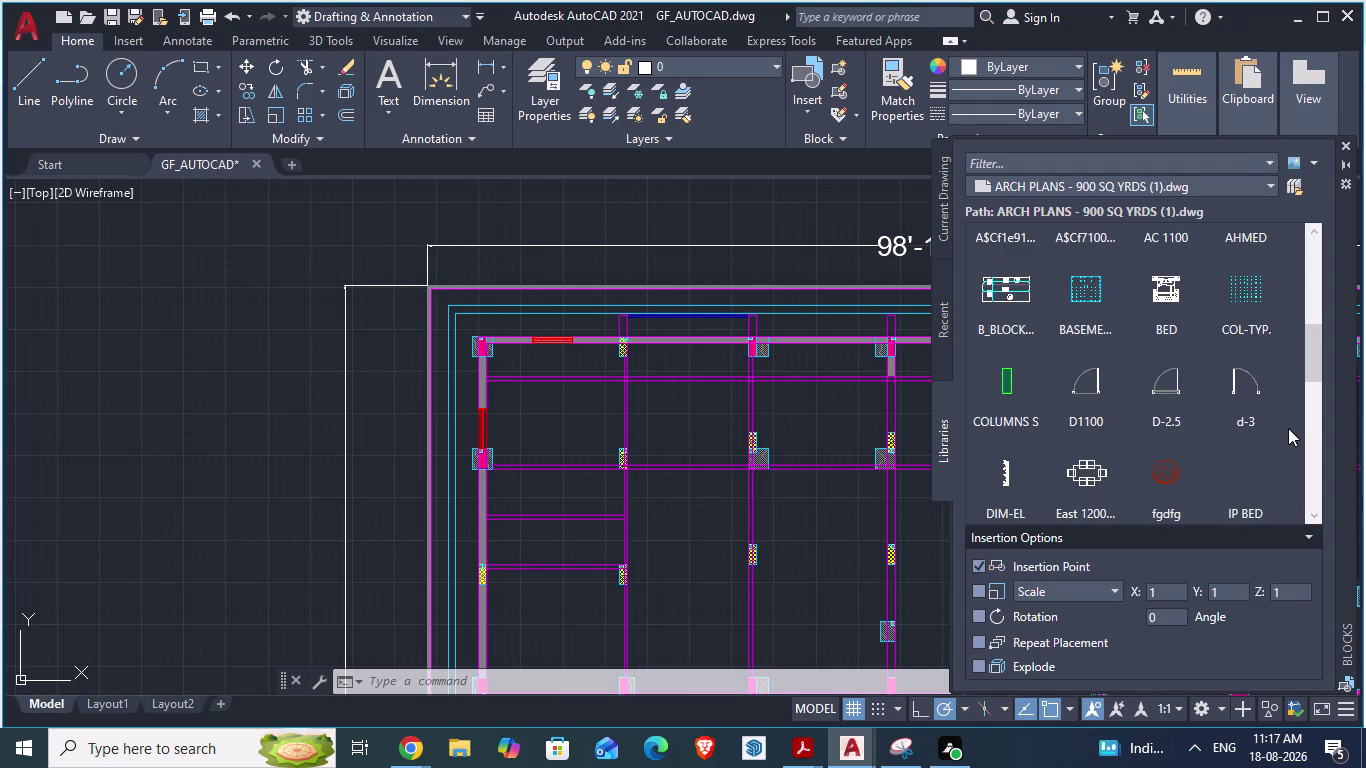
scroll(down, 3)
scroll(down, 3)
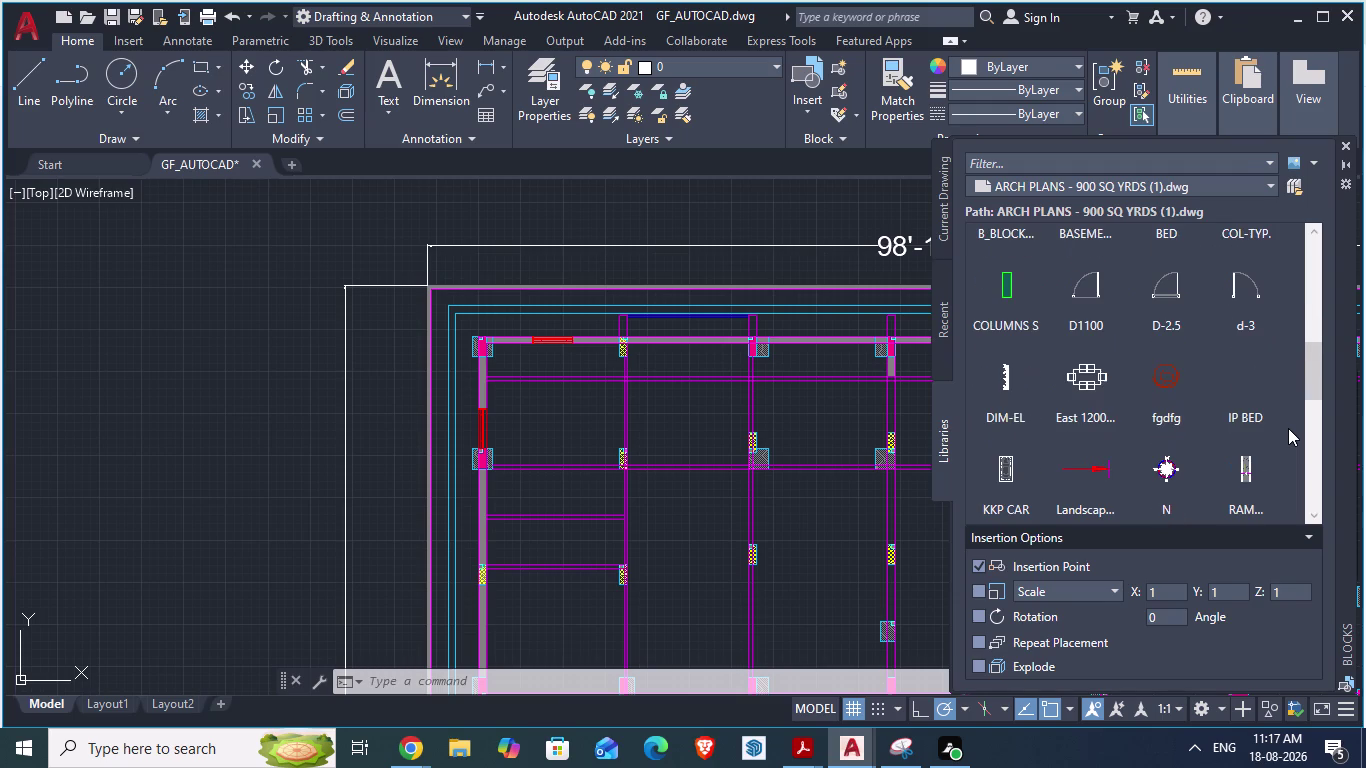
scroll(down, 3)
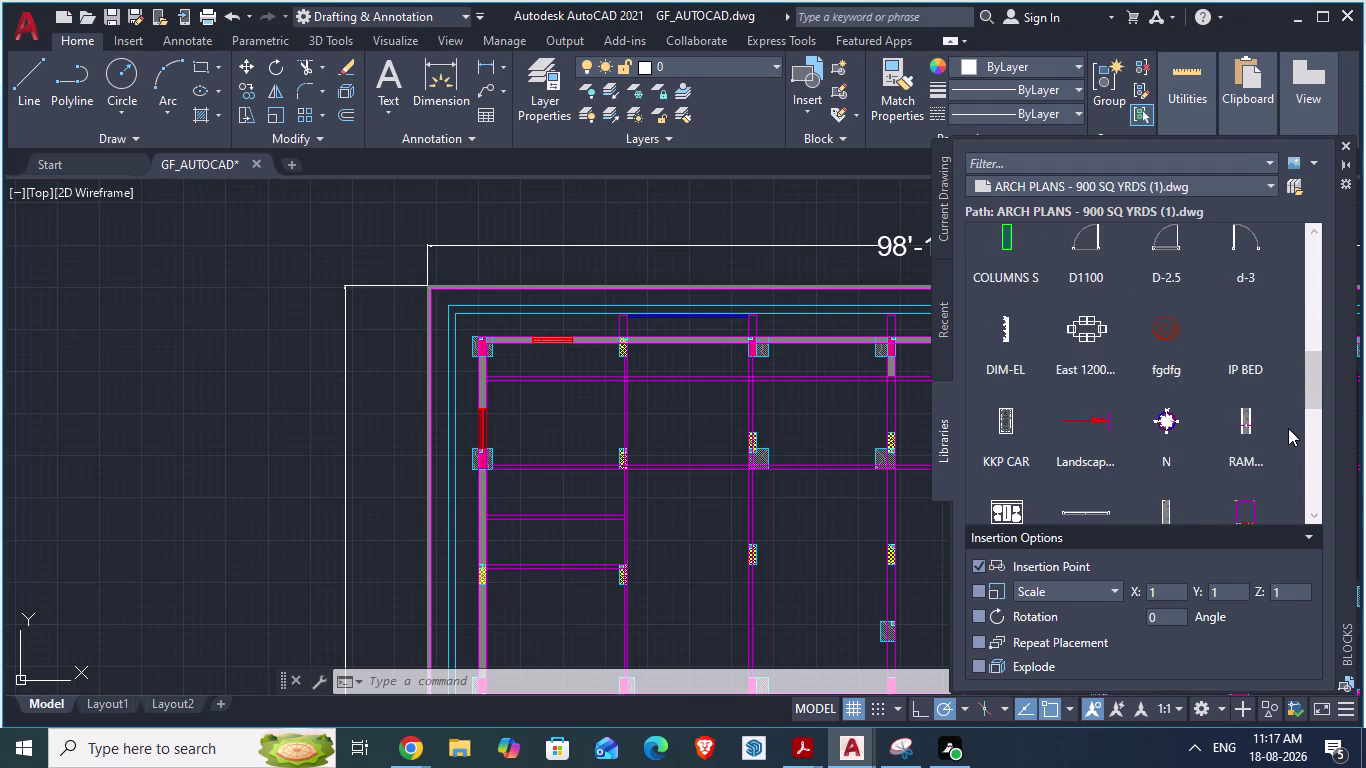
scroll(down, 3)
scroll(down, 3)
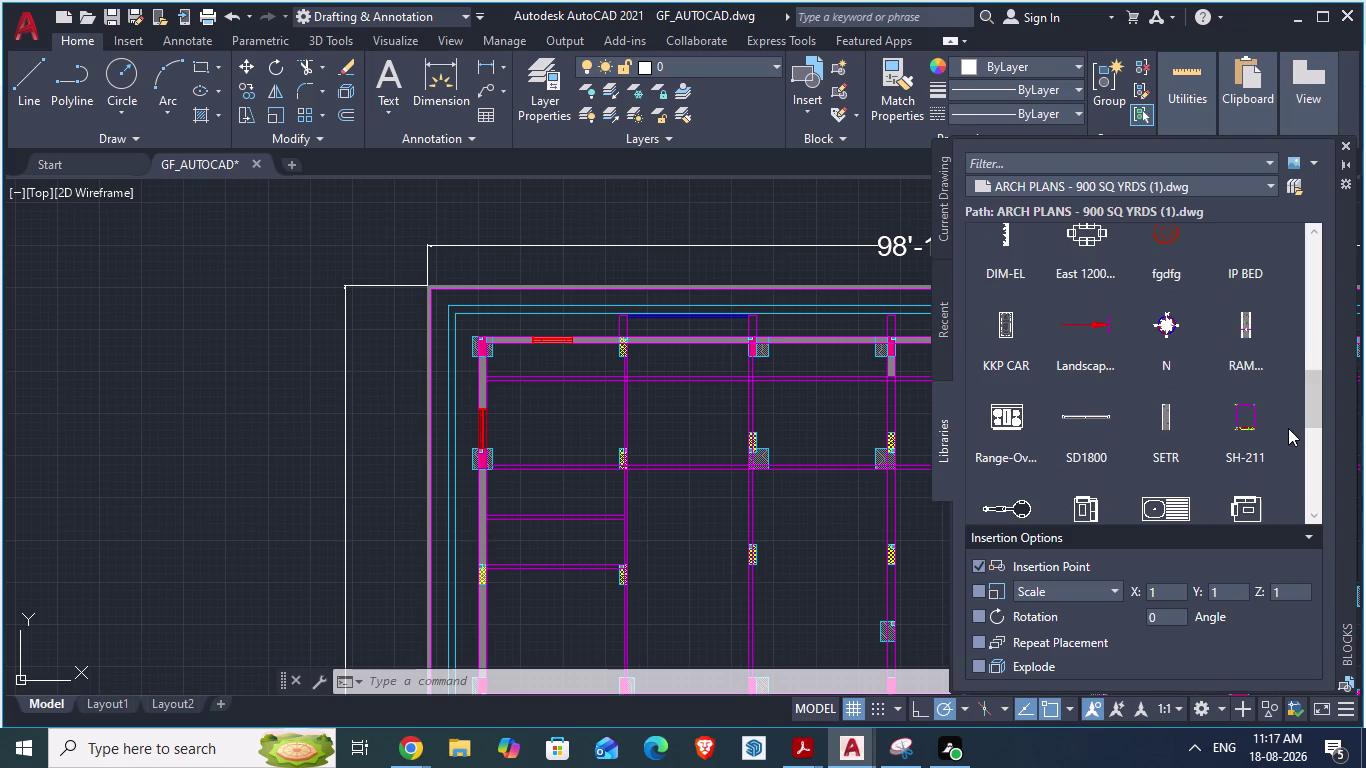
scroll(down, 3)
scroll(down, 3)
scroll(down, 3)
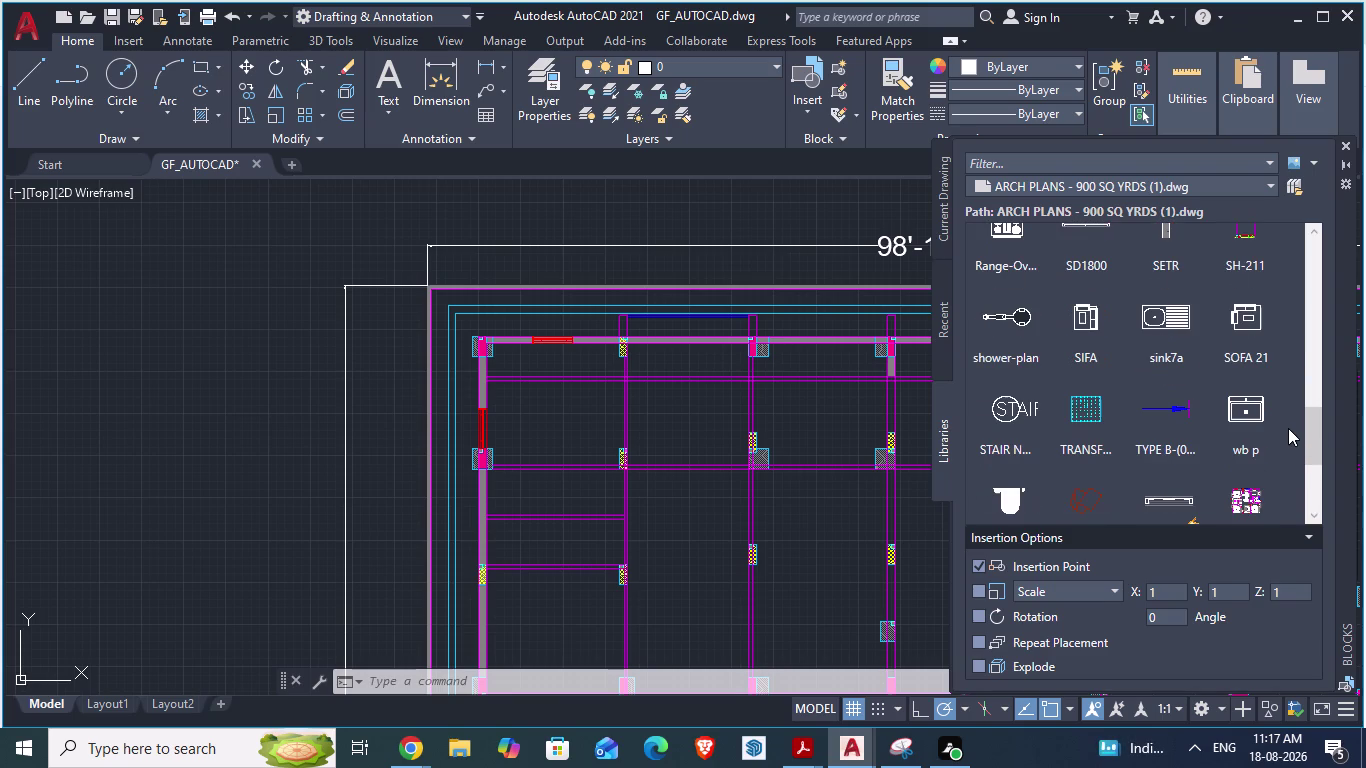
scroll(down, 3)
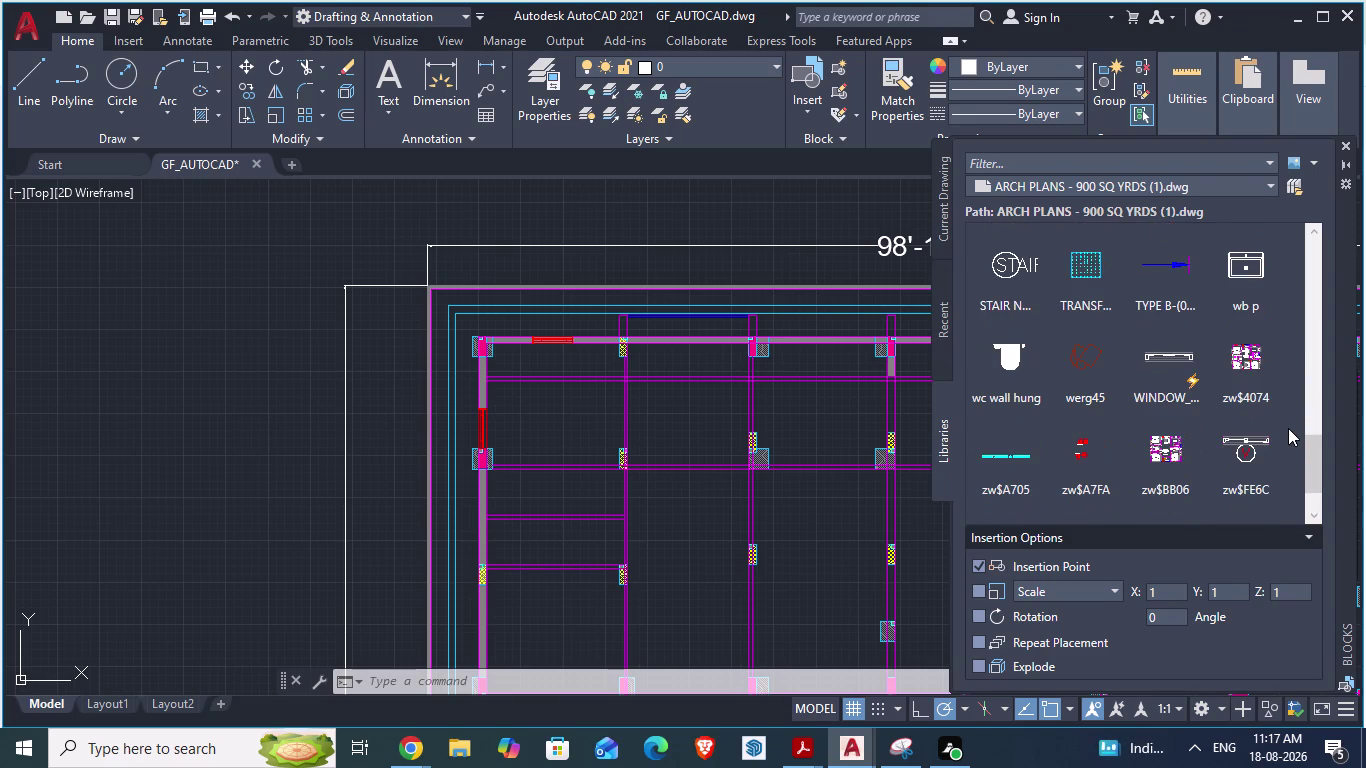
click(1169, 355)
click(277, 424)
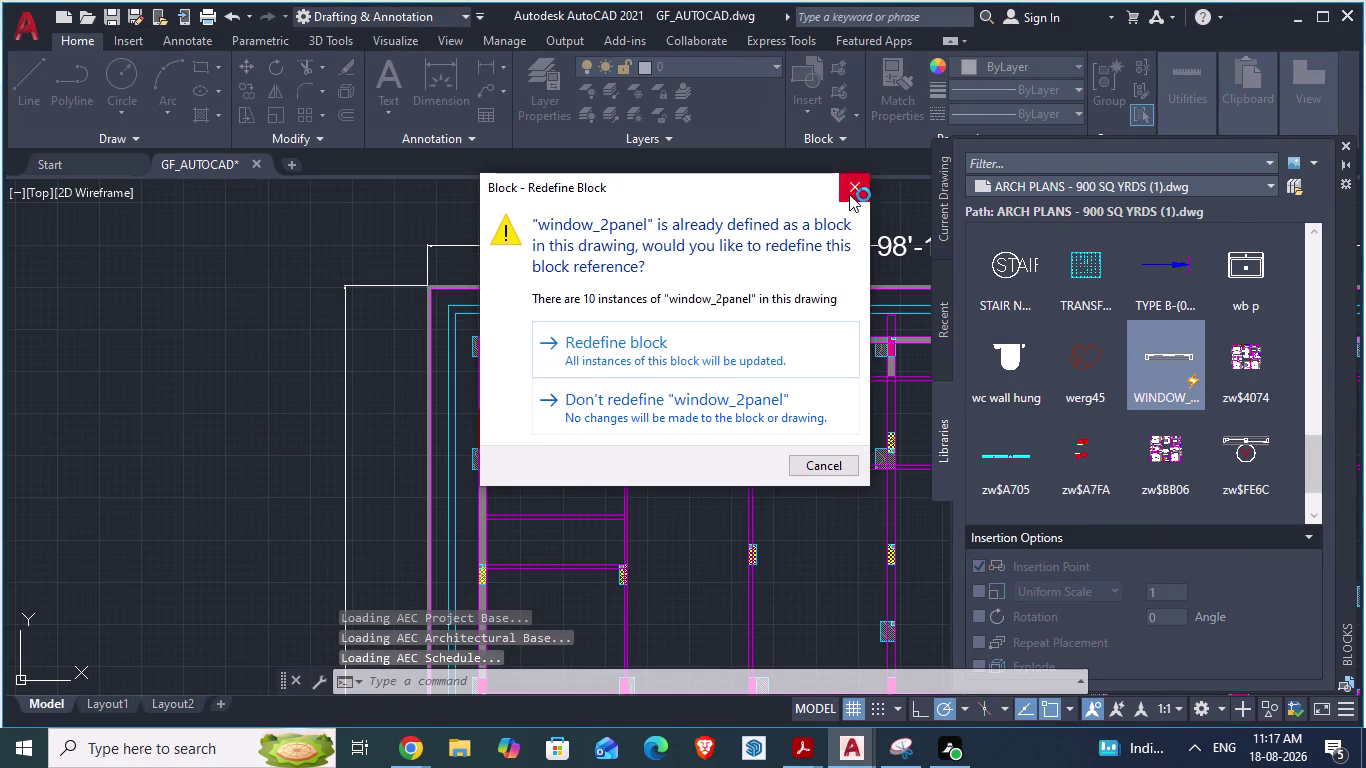
click(853, 186)
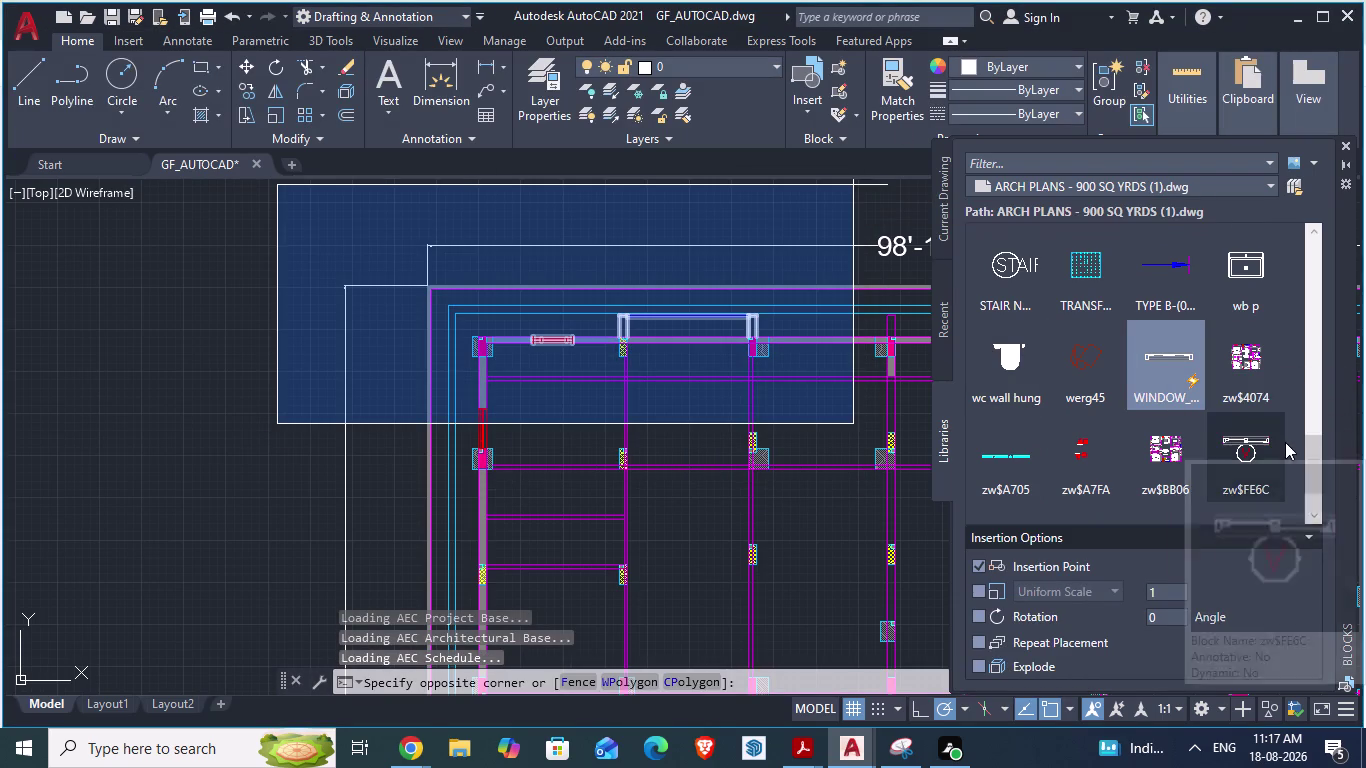
key(Escape)
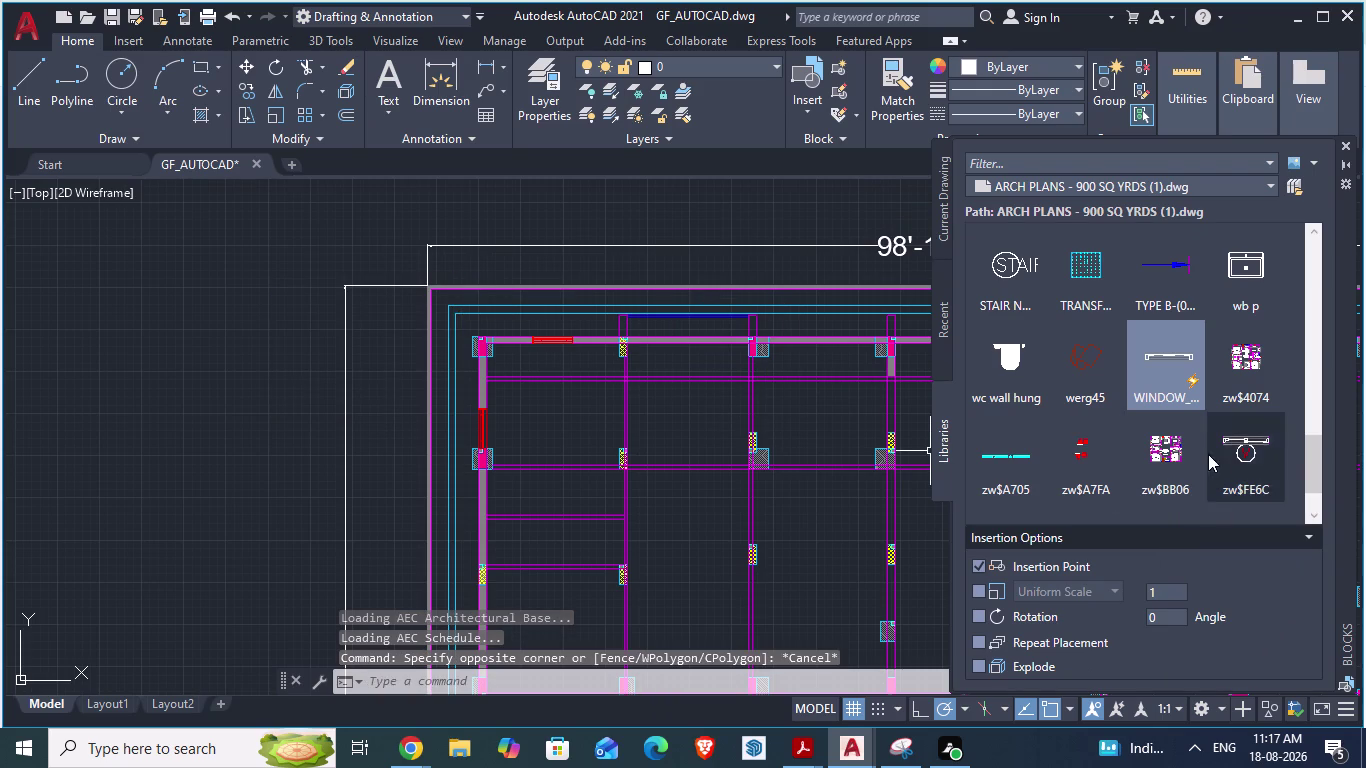
scroll(down, 3)
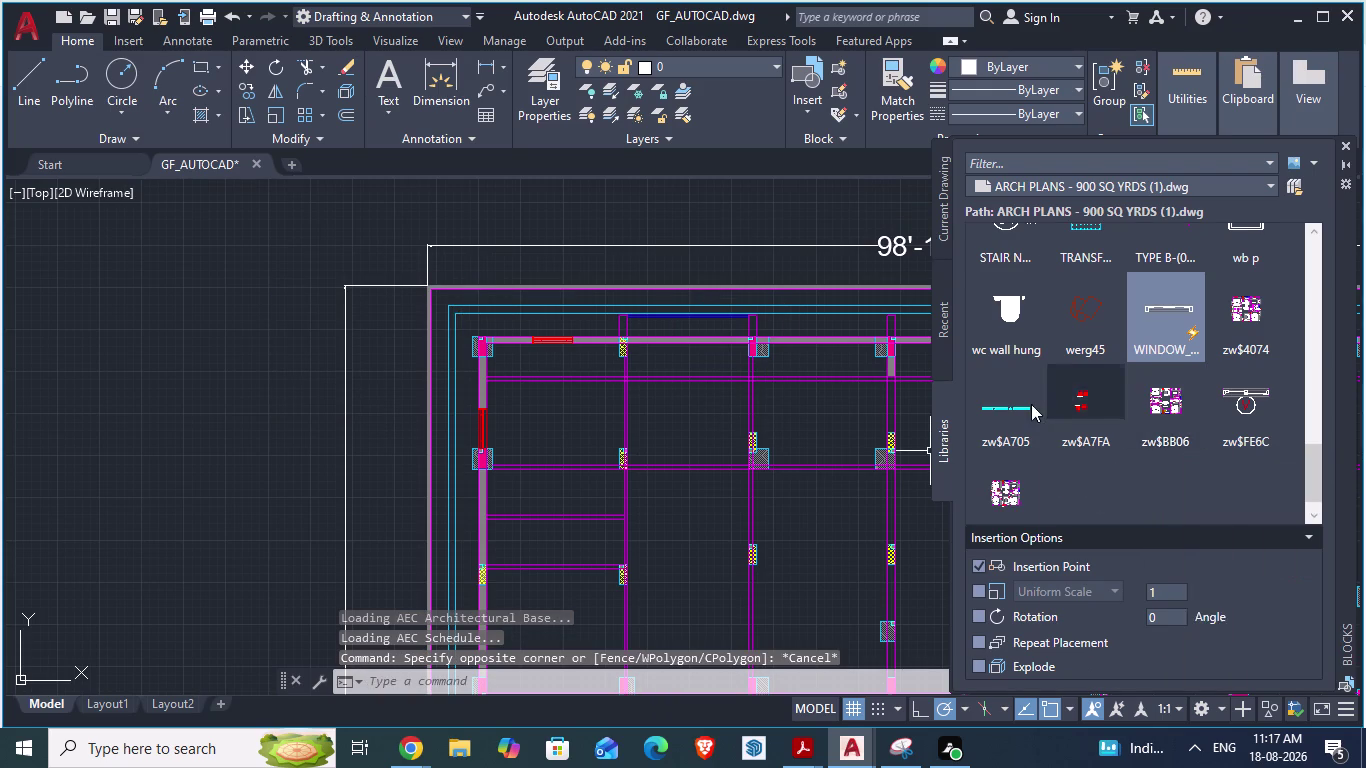
scroll(down, 3)
scroll(down, 3)
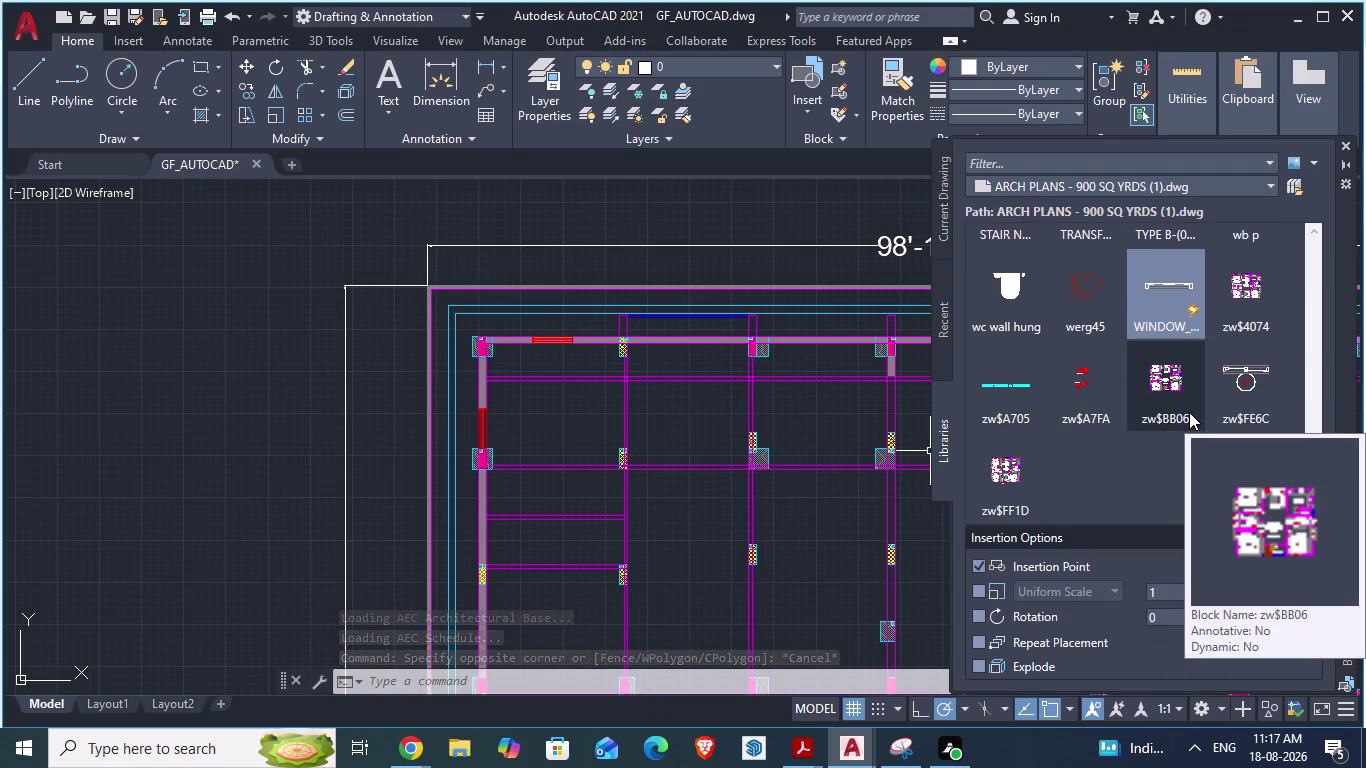
drag(1154, 302, 797, 423)
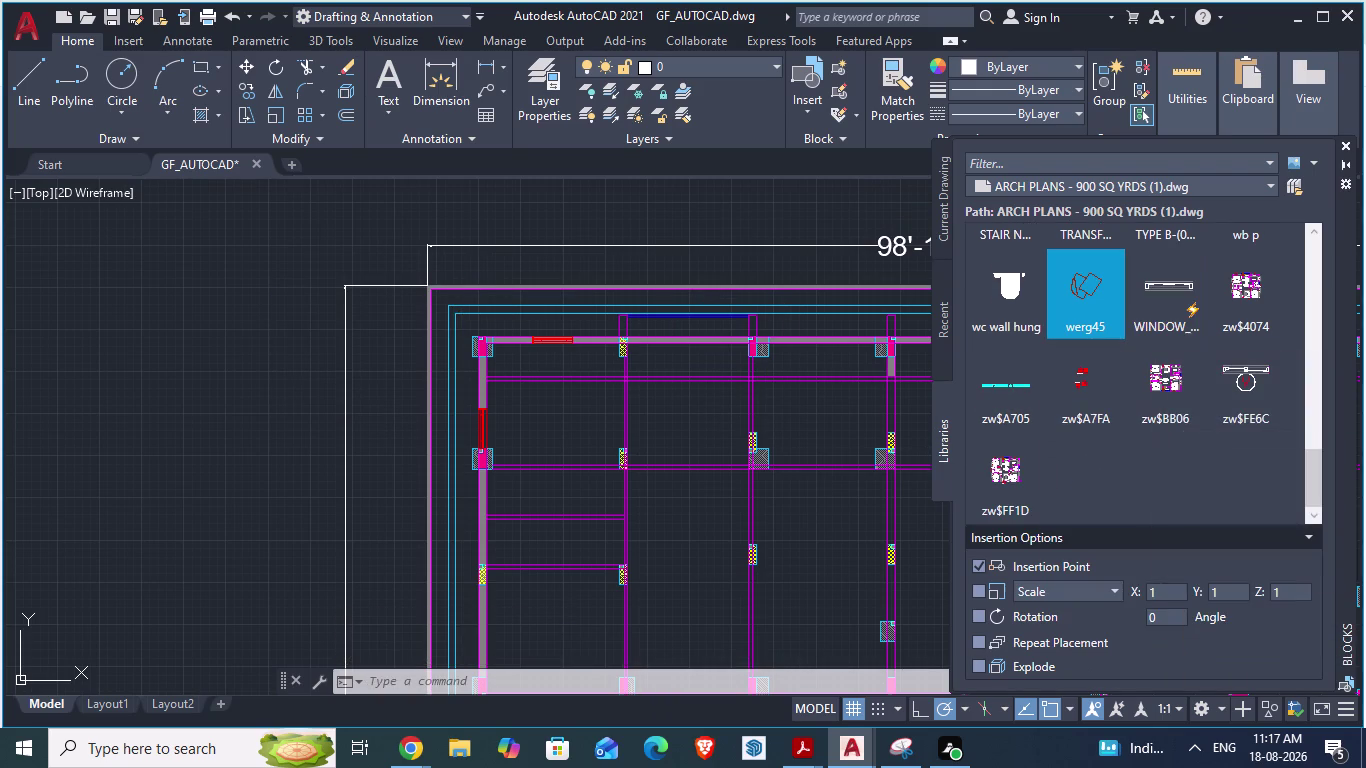
Pan and zoom the plan to bring the window in the wall into view.
drag(797, 423, 0, 233)
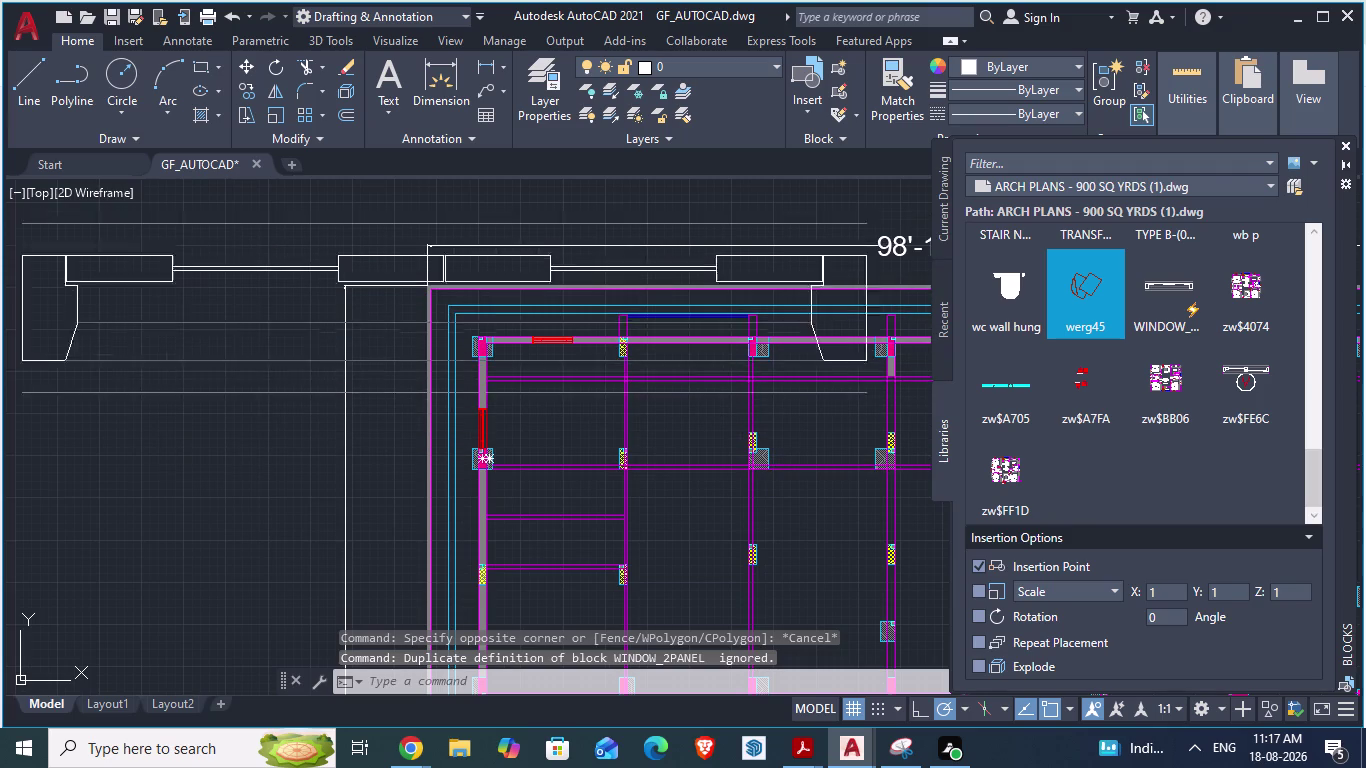
drag(0, 233, 133, 219)
scroll(down, 3)
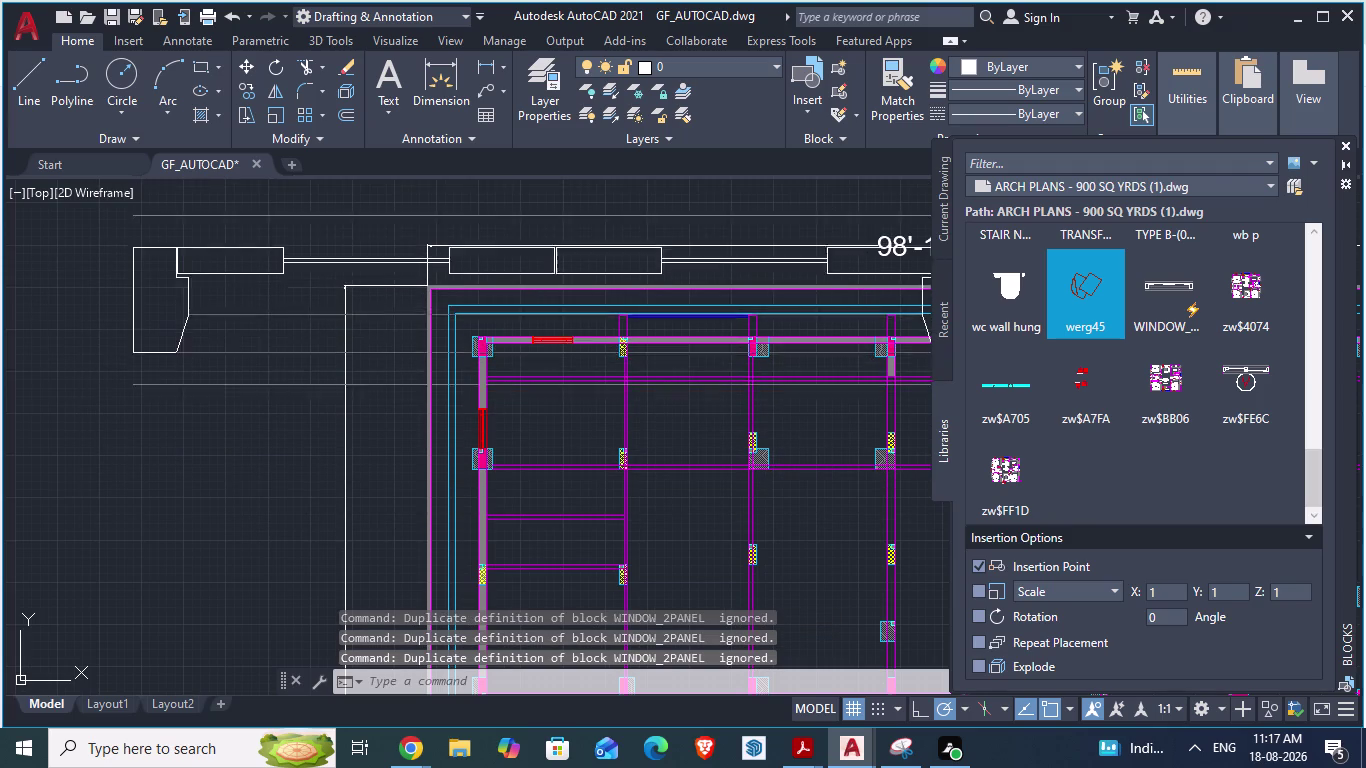
scroll(down, 3)
drag(133, 219, 1037, 306)
scroll(down, 3)
scroll(down, 3)
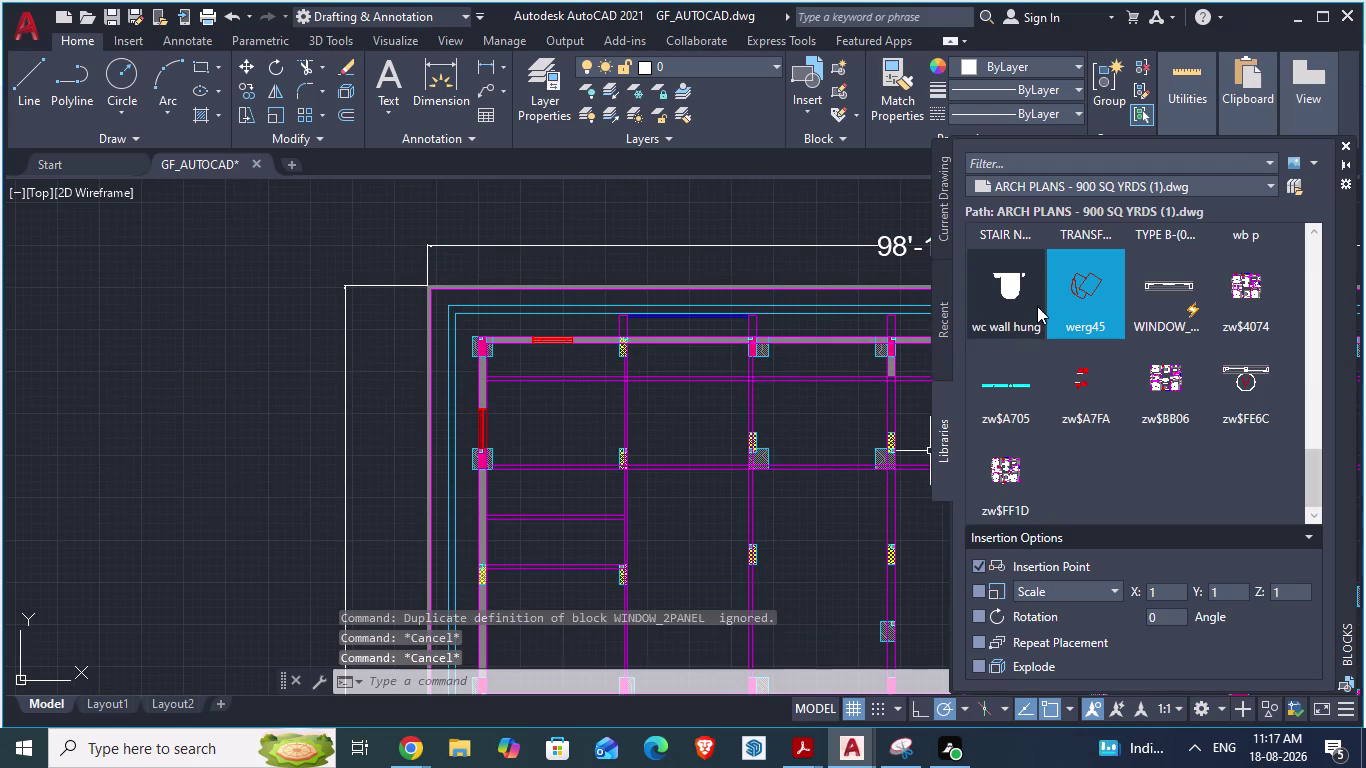
scroll(up, 3)
scroll(up, 3)
scroll(down, 3)
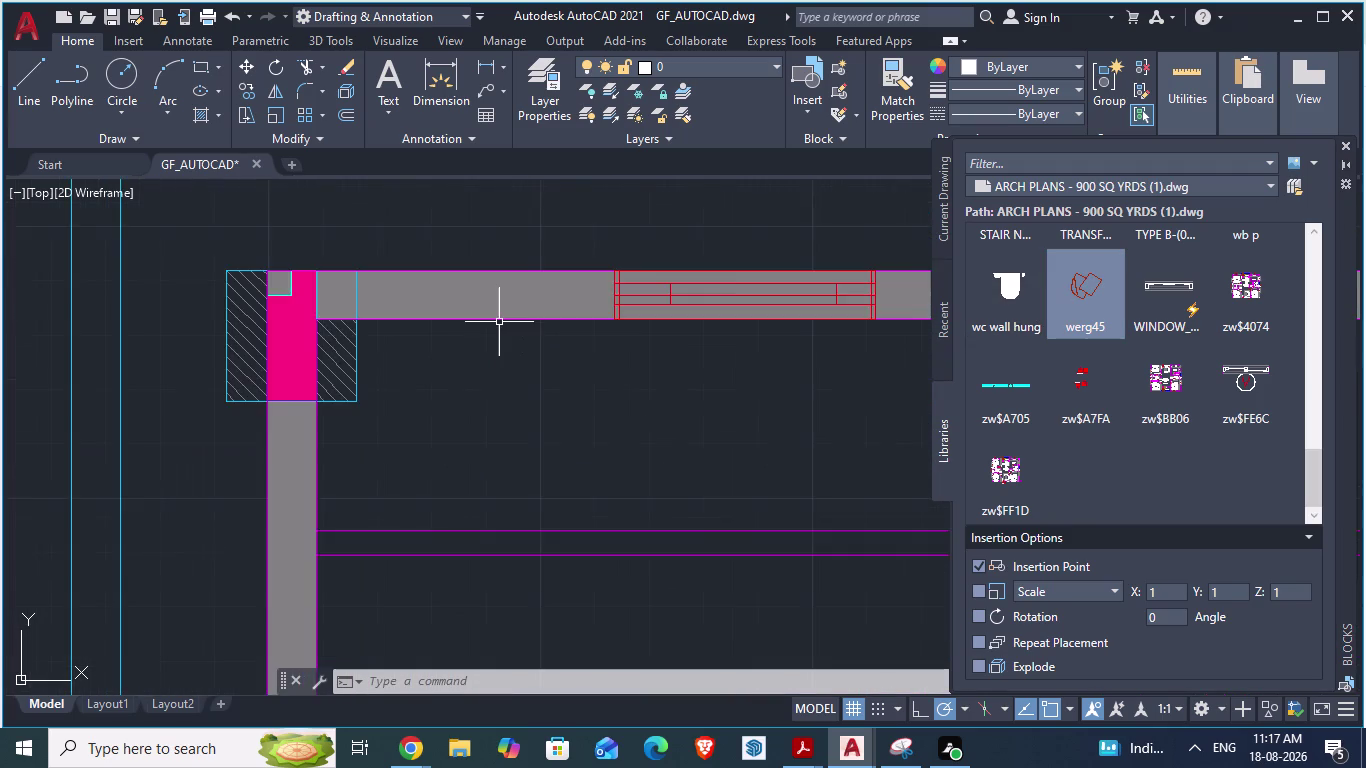
scroll(down, 3)
scroll(up, 3)
scroll(down, 3)
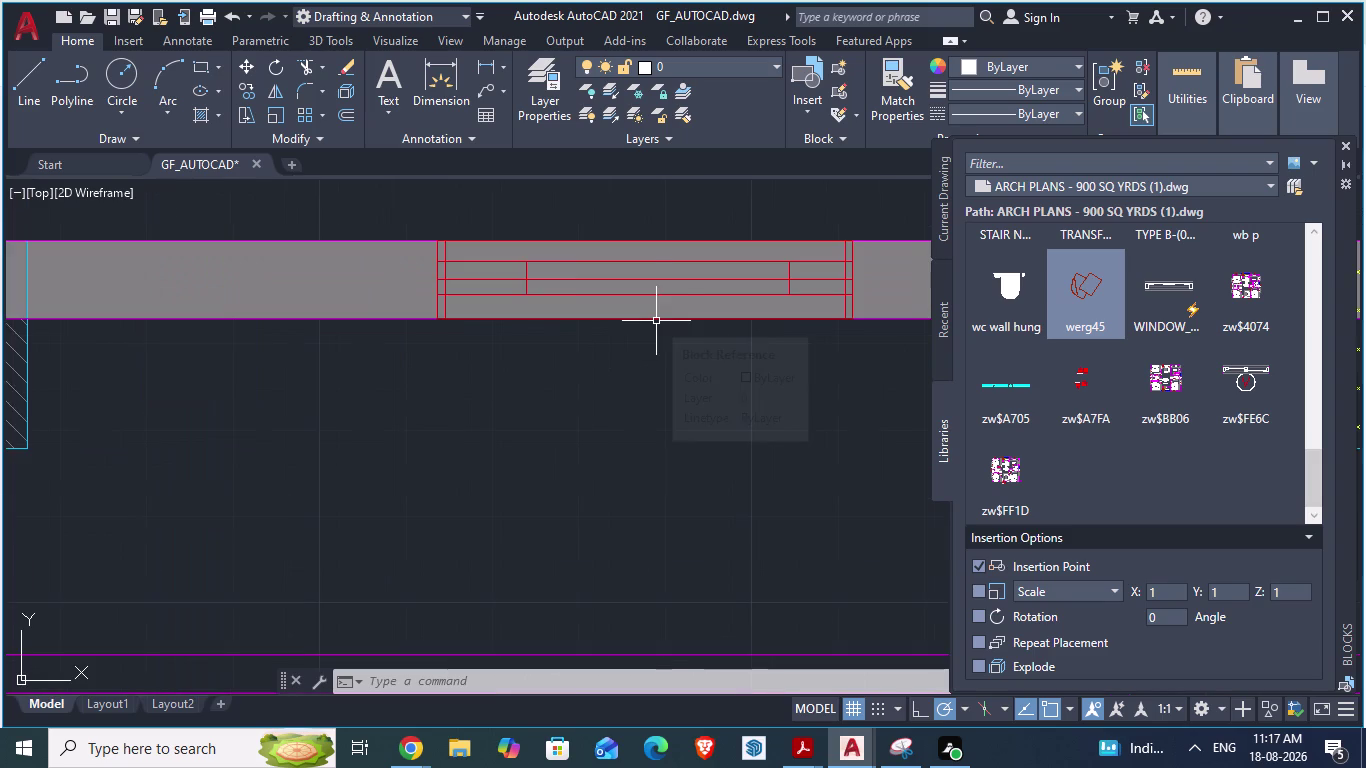
Select the red window and open window_2panel in the Block Editor.
click(840, 136)
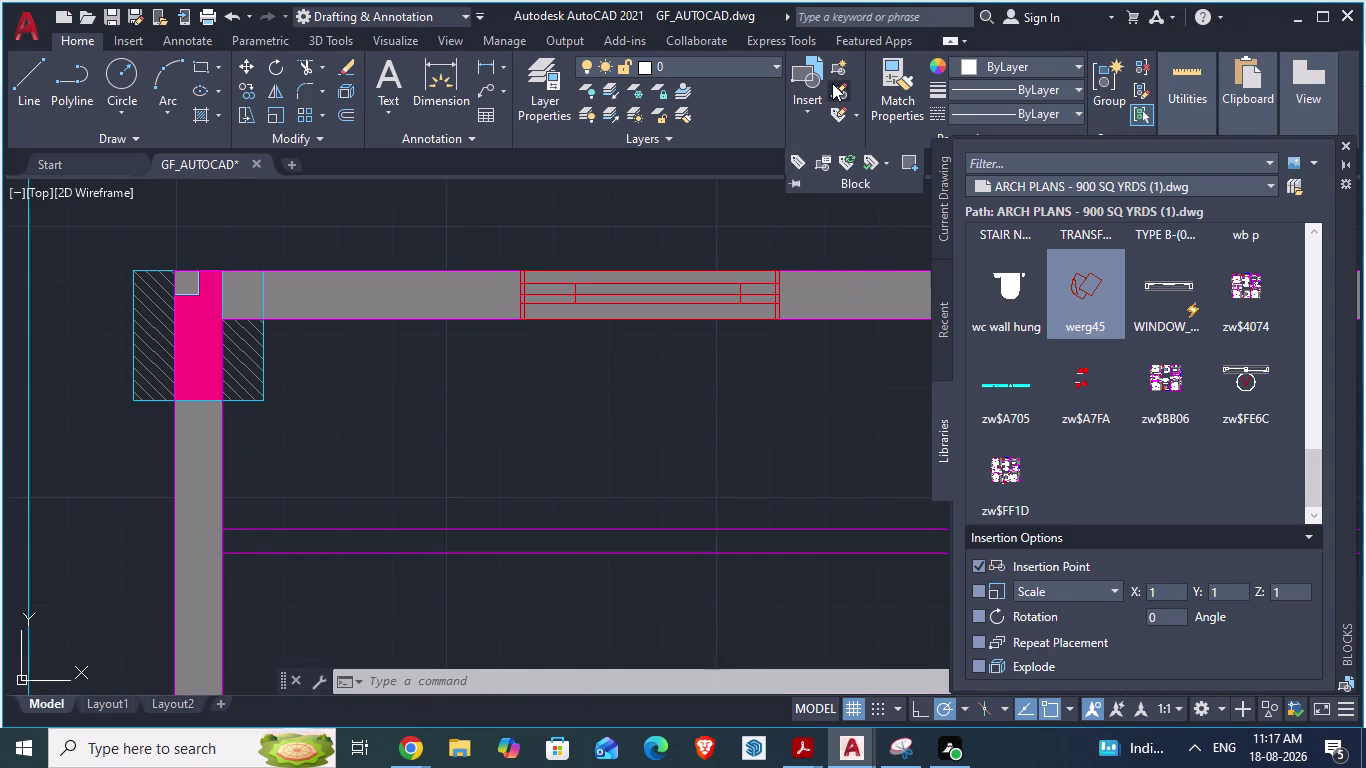
click(832, 83)
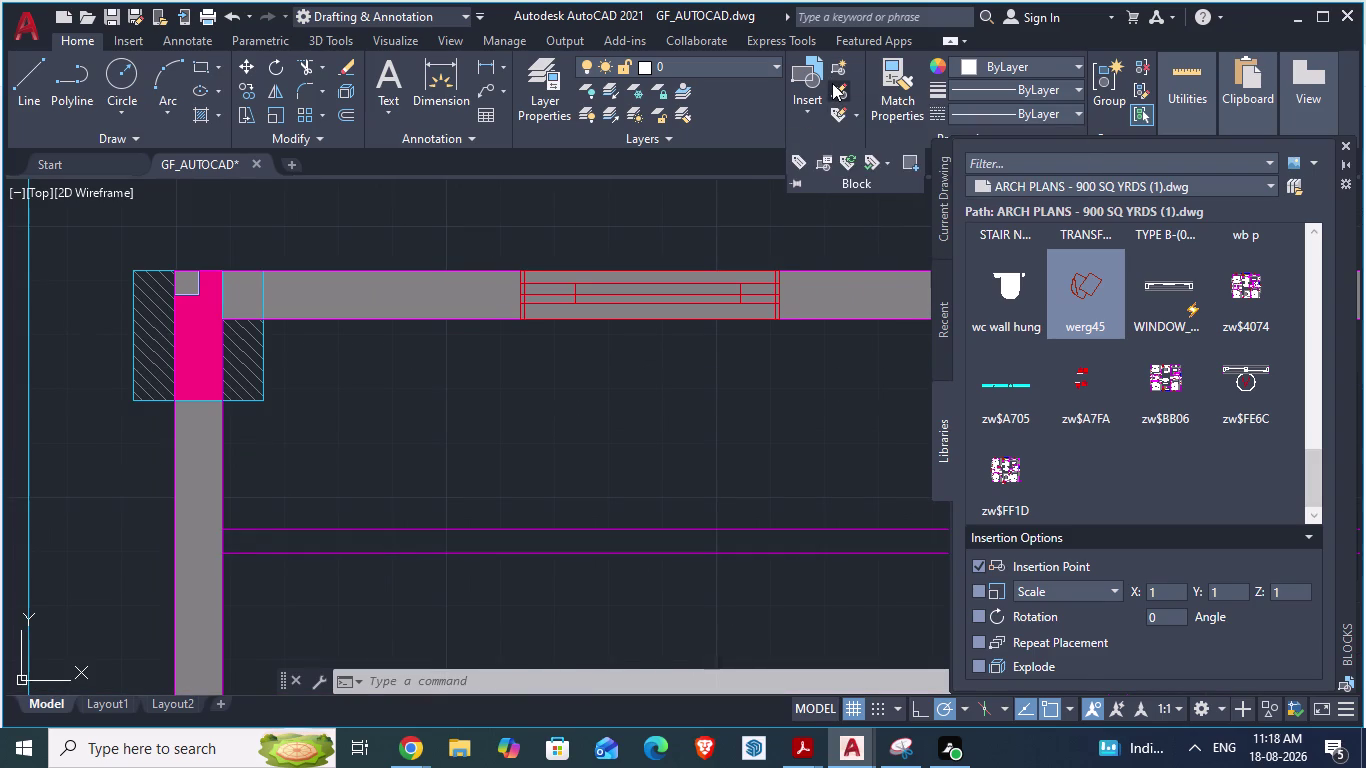
scroll(down, 3)
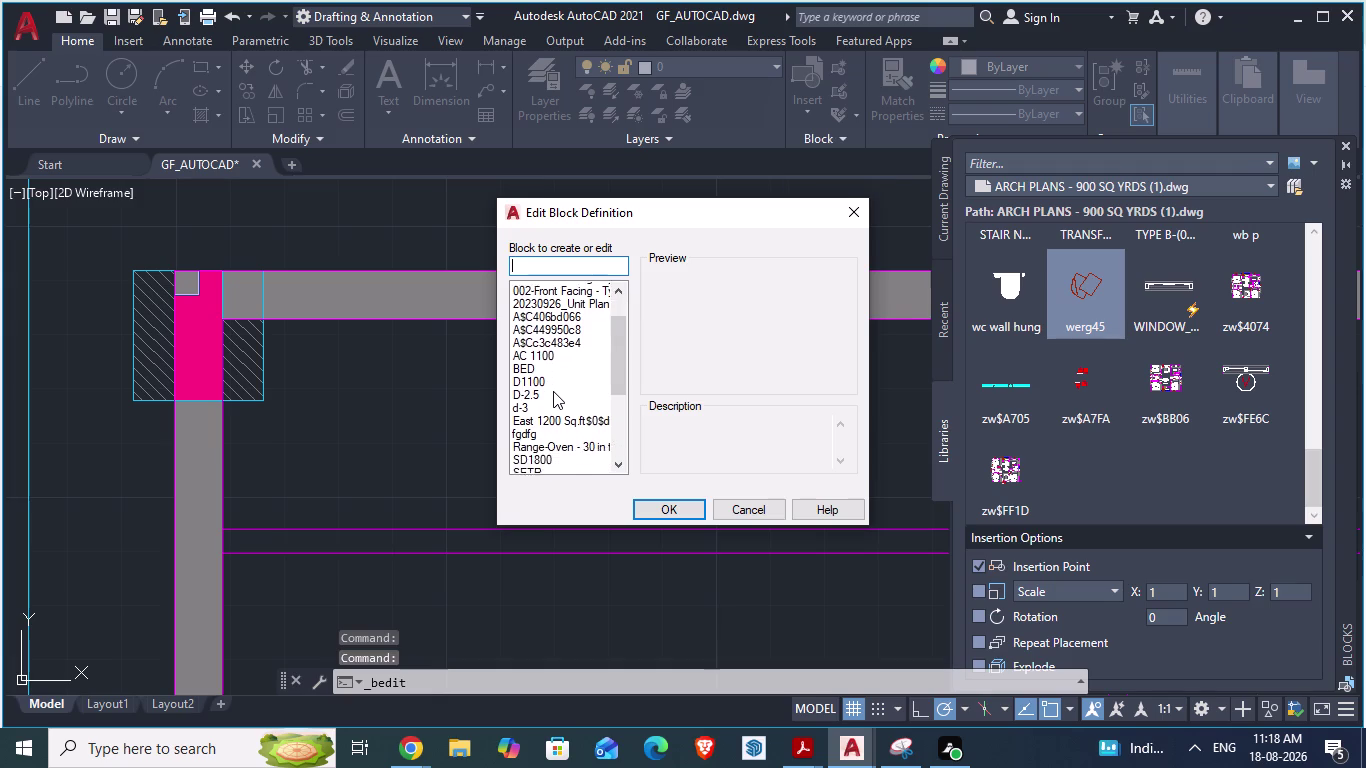
scroll(down, 3)
click(533, 430)
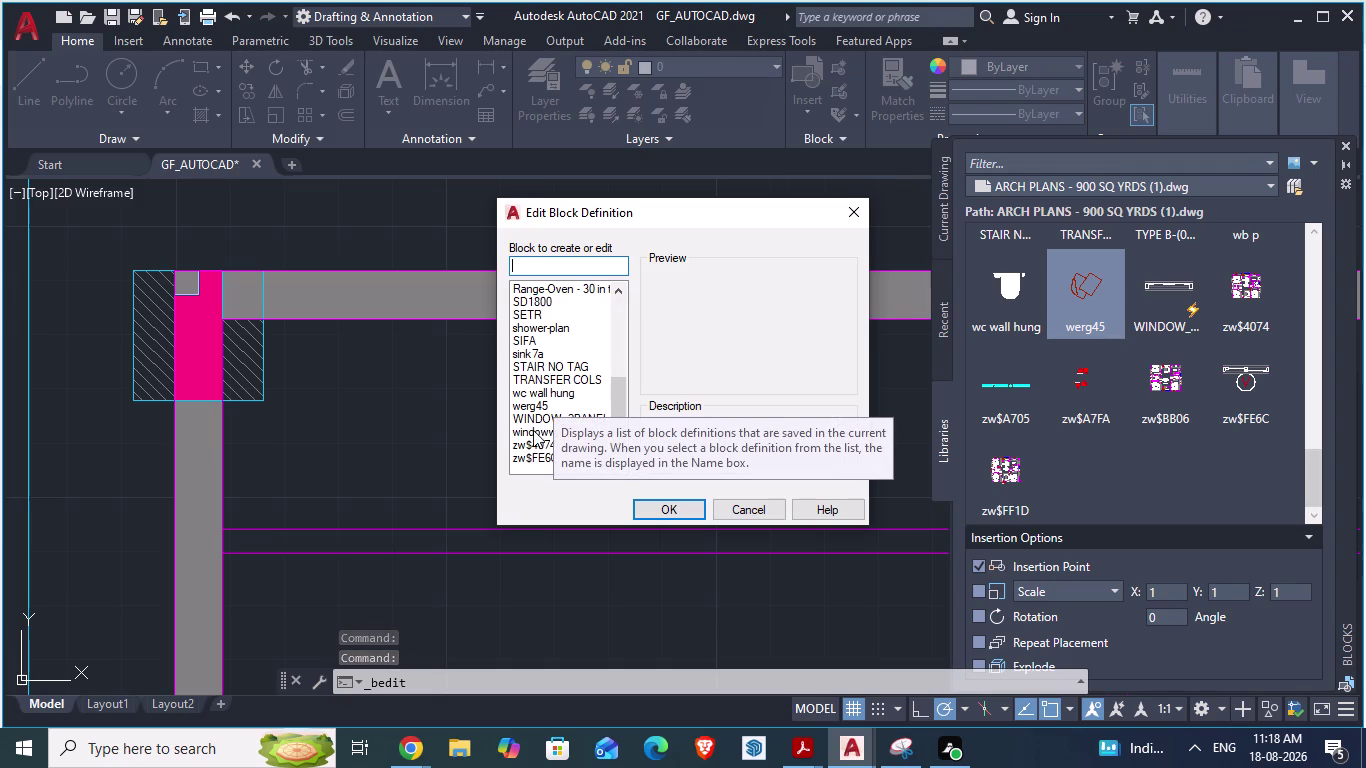
click(674, 505)
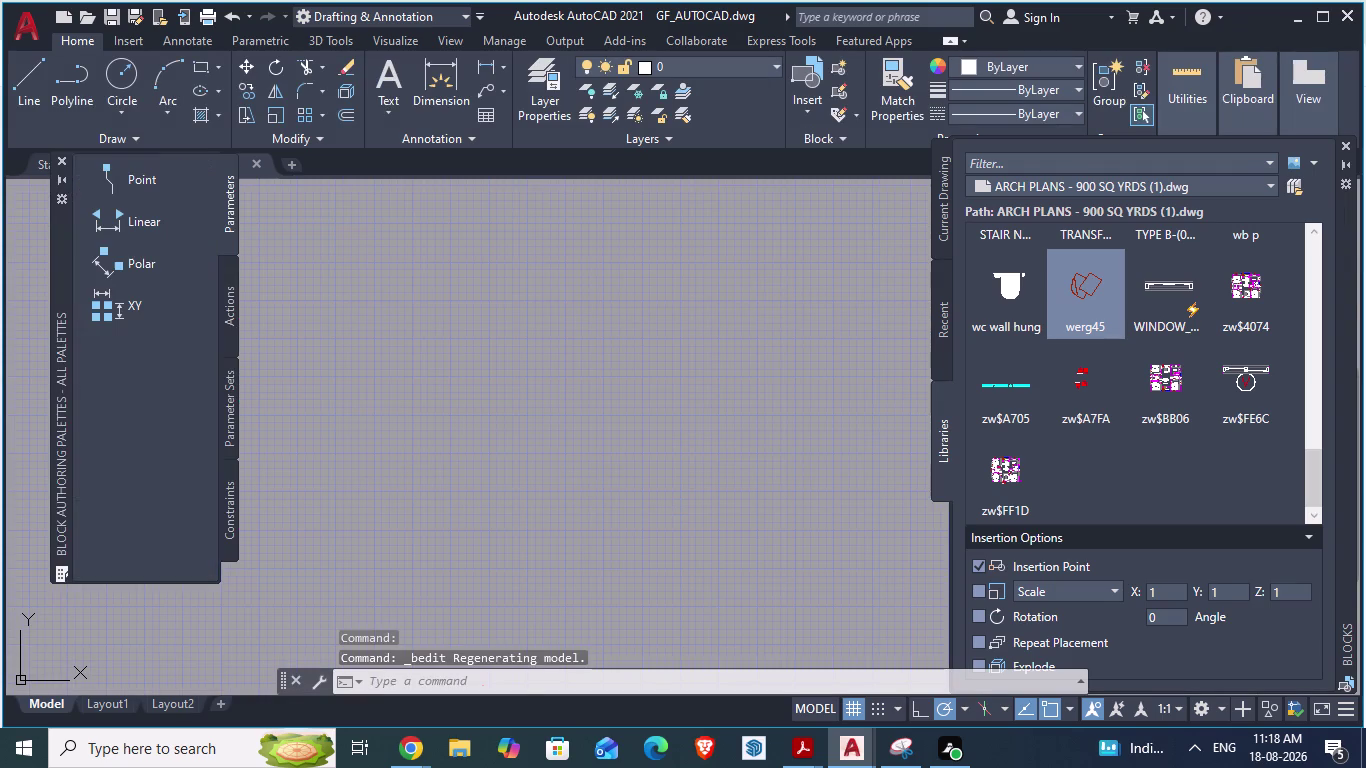
Start single-line TEXT above the window, picking its start point and height, with zero rotation.
scroll(down, 3)
scroll(down, 3)
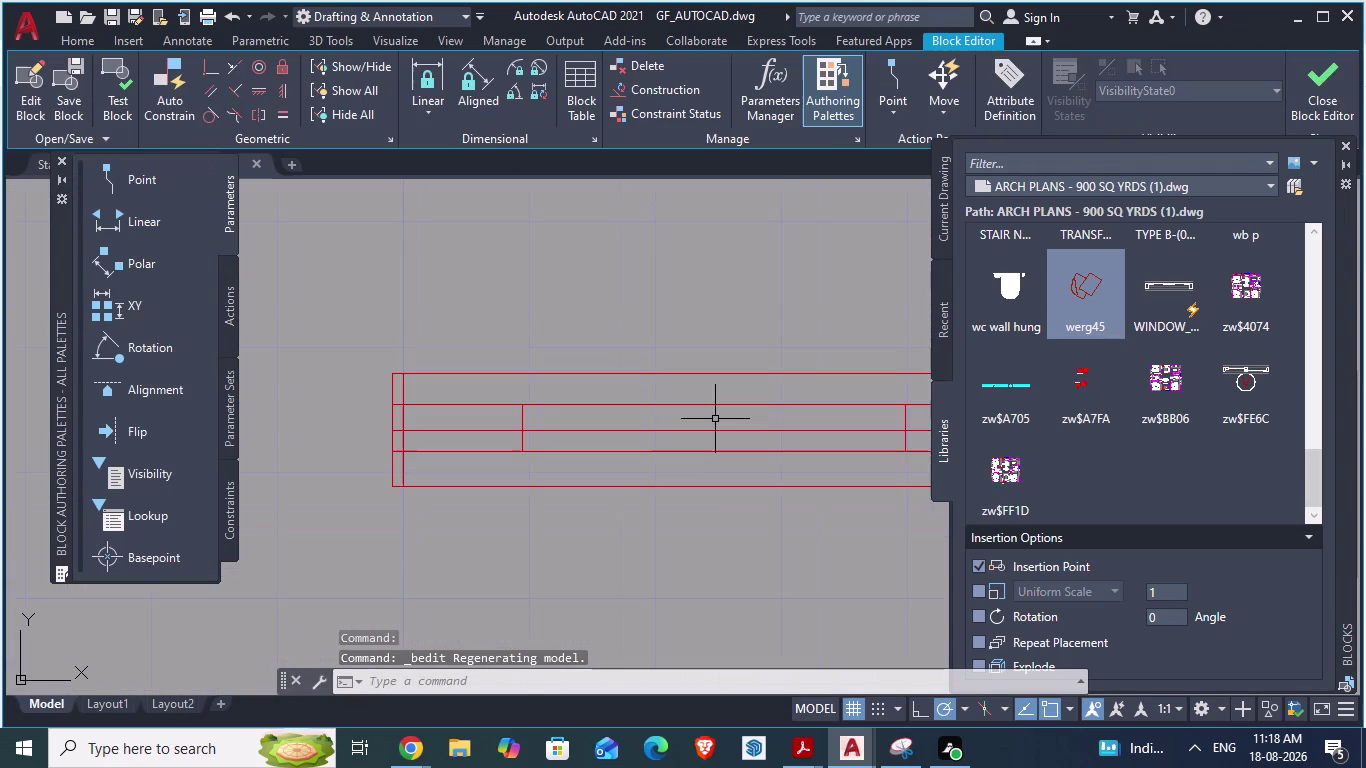
scroll(down, 3)
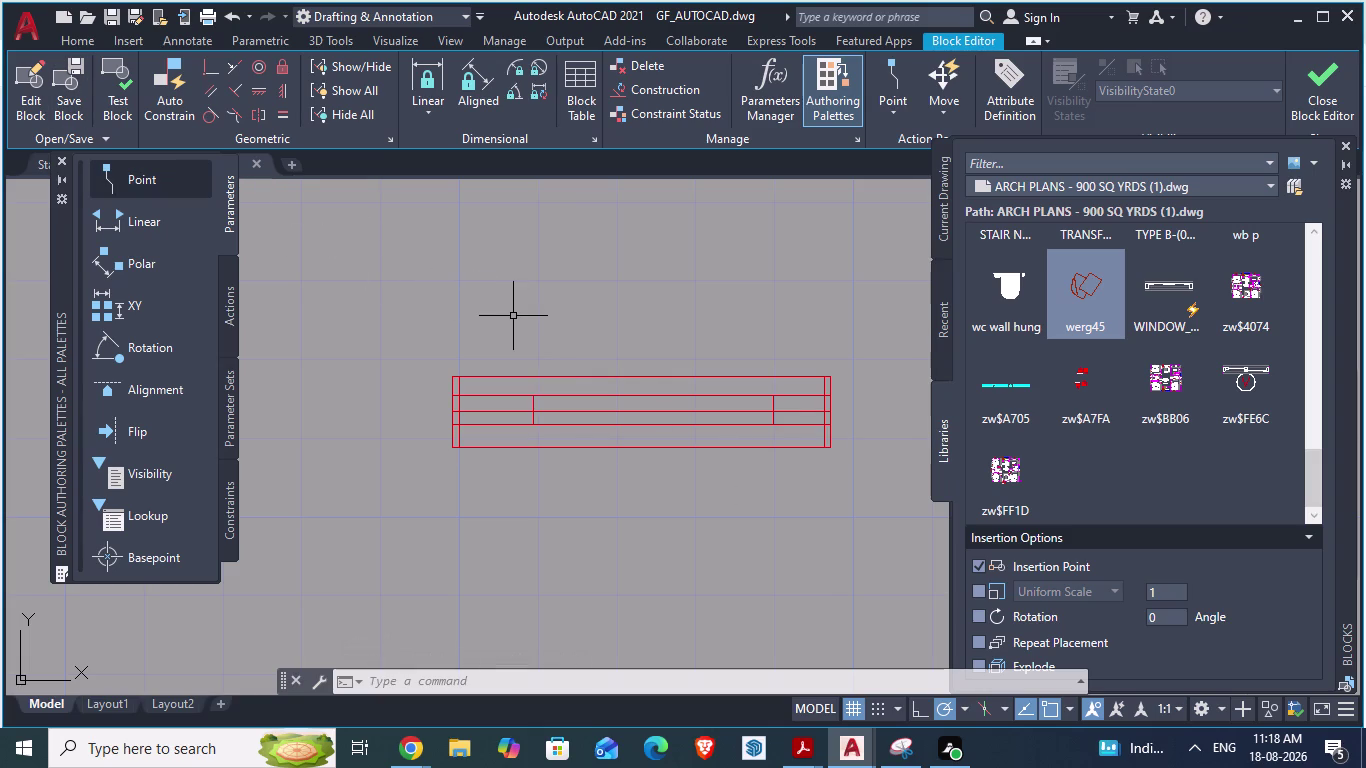
text(te)
key(Return)
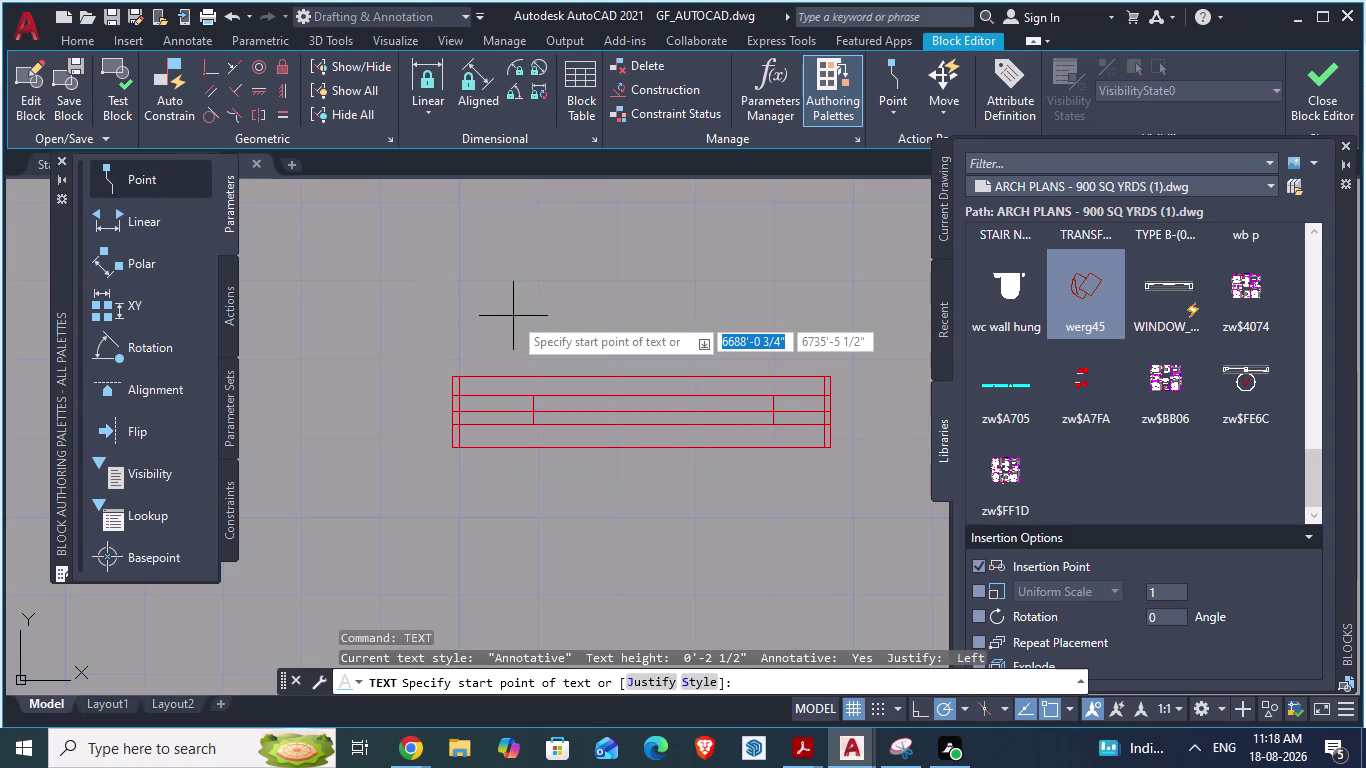
click(480, 248)
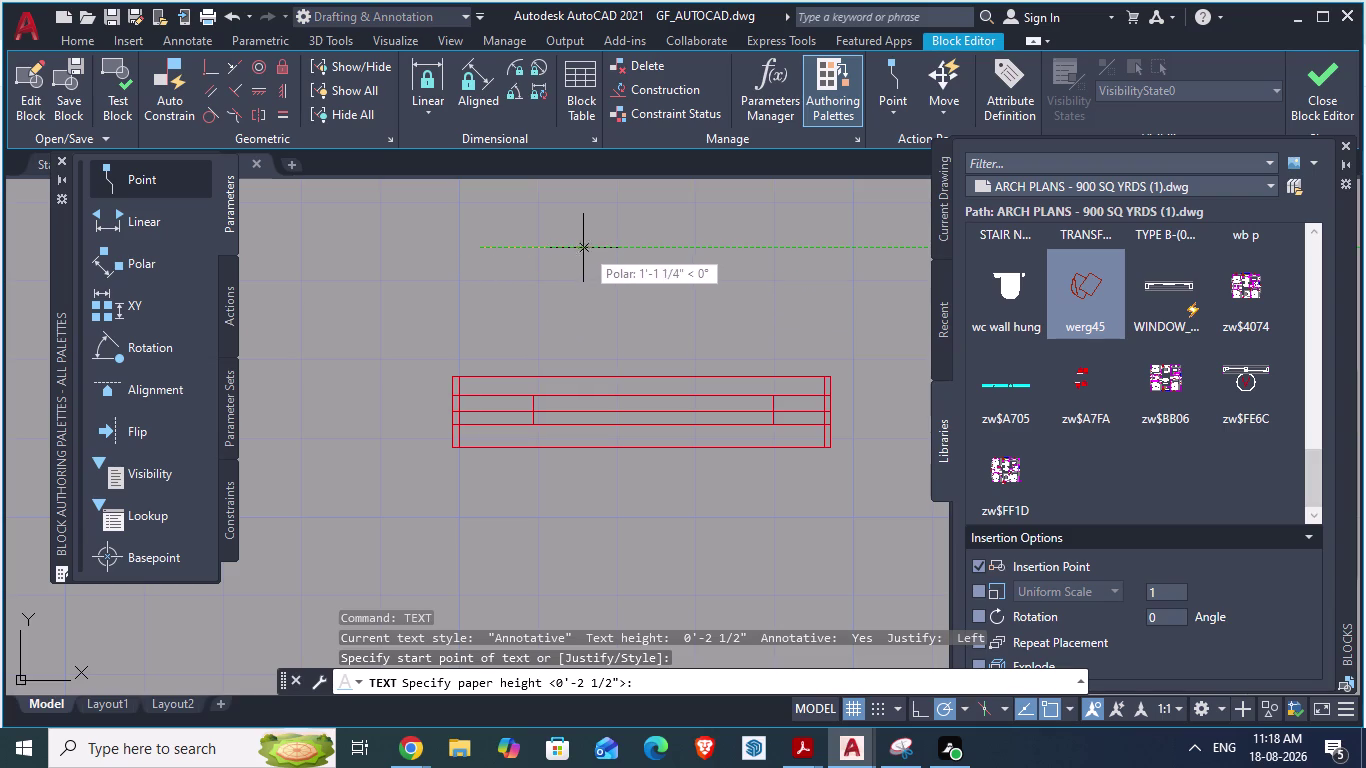
click(521, 246)
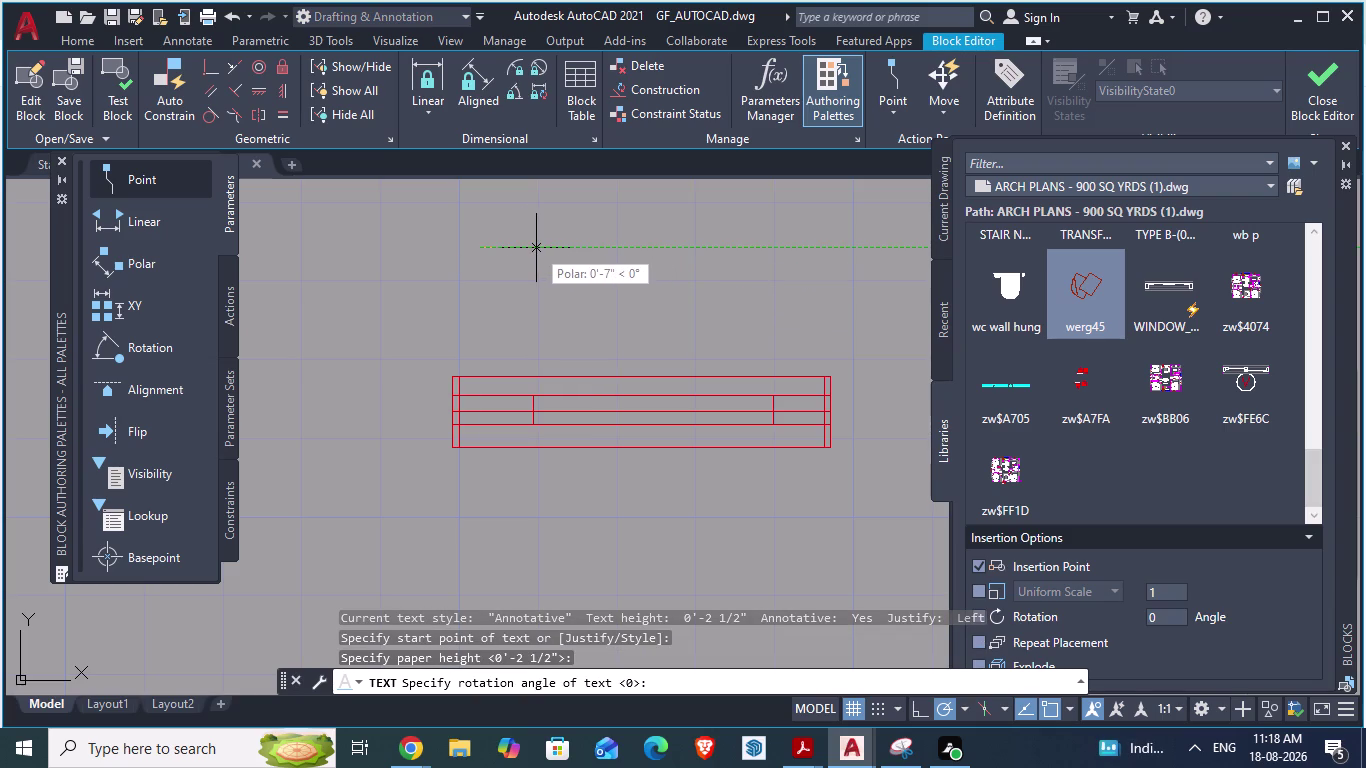
key(Return)
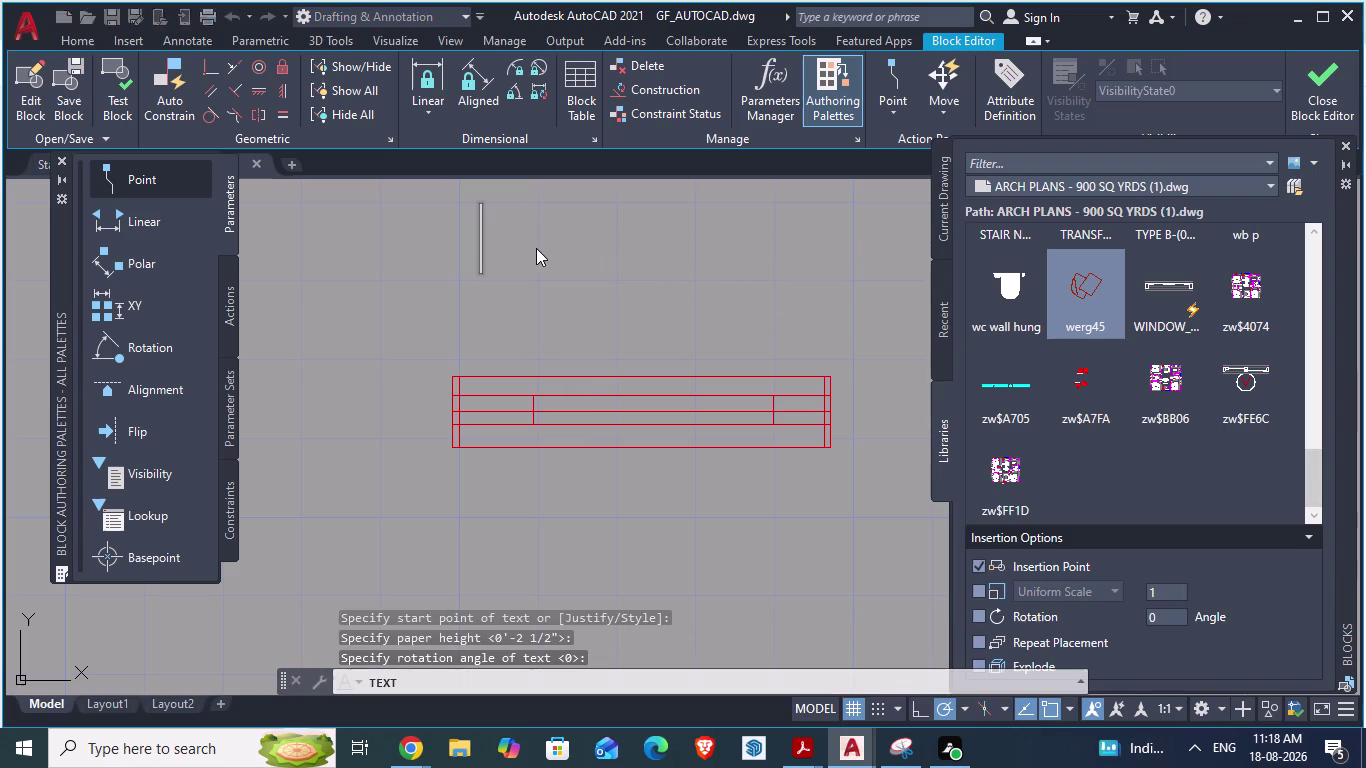
Replace the typed 'window' with the label 'W' and finish the text entry.
text(win)
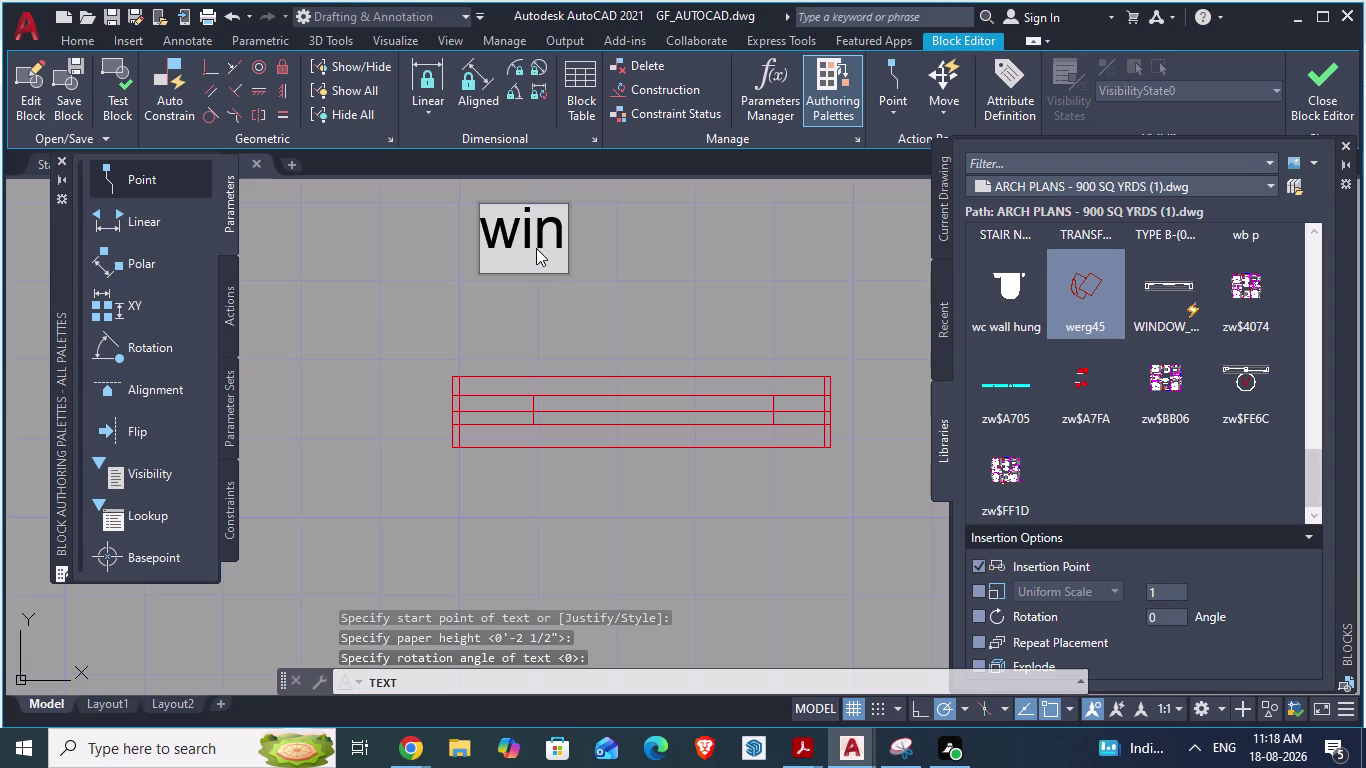
text(dow)
key(BackSpace)
key(BackSpace)
key(BackSpace)
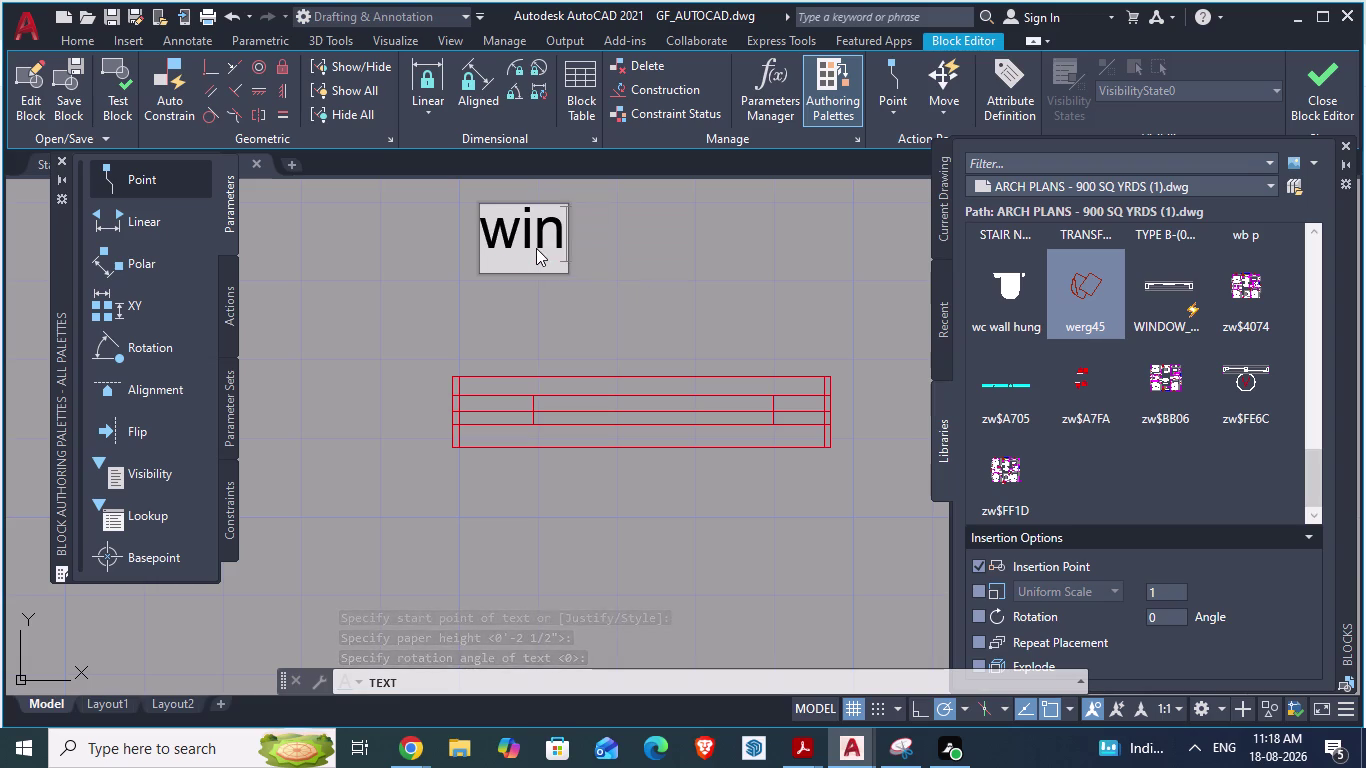
key(BackSpace)
key(BackSpace)
key(BackSpace)
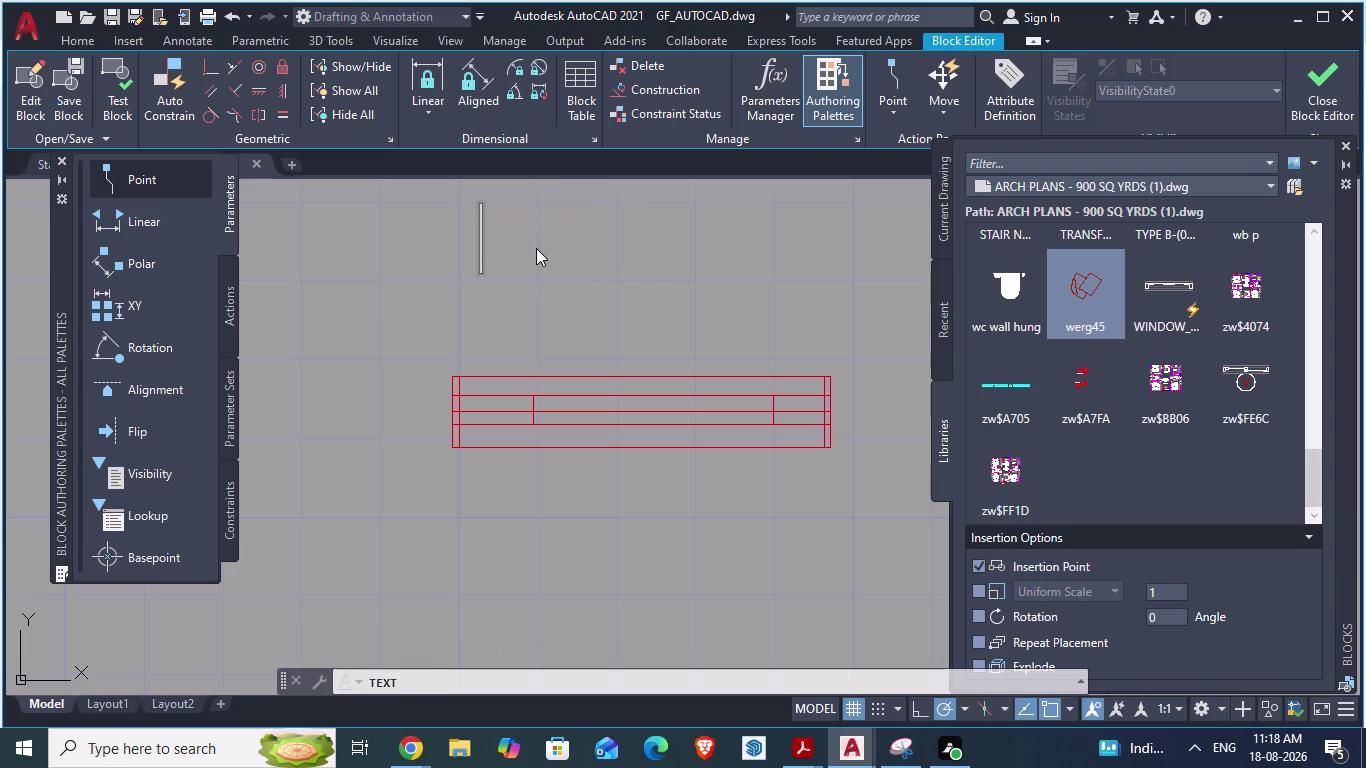
key(w)
key(Return)
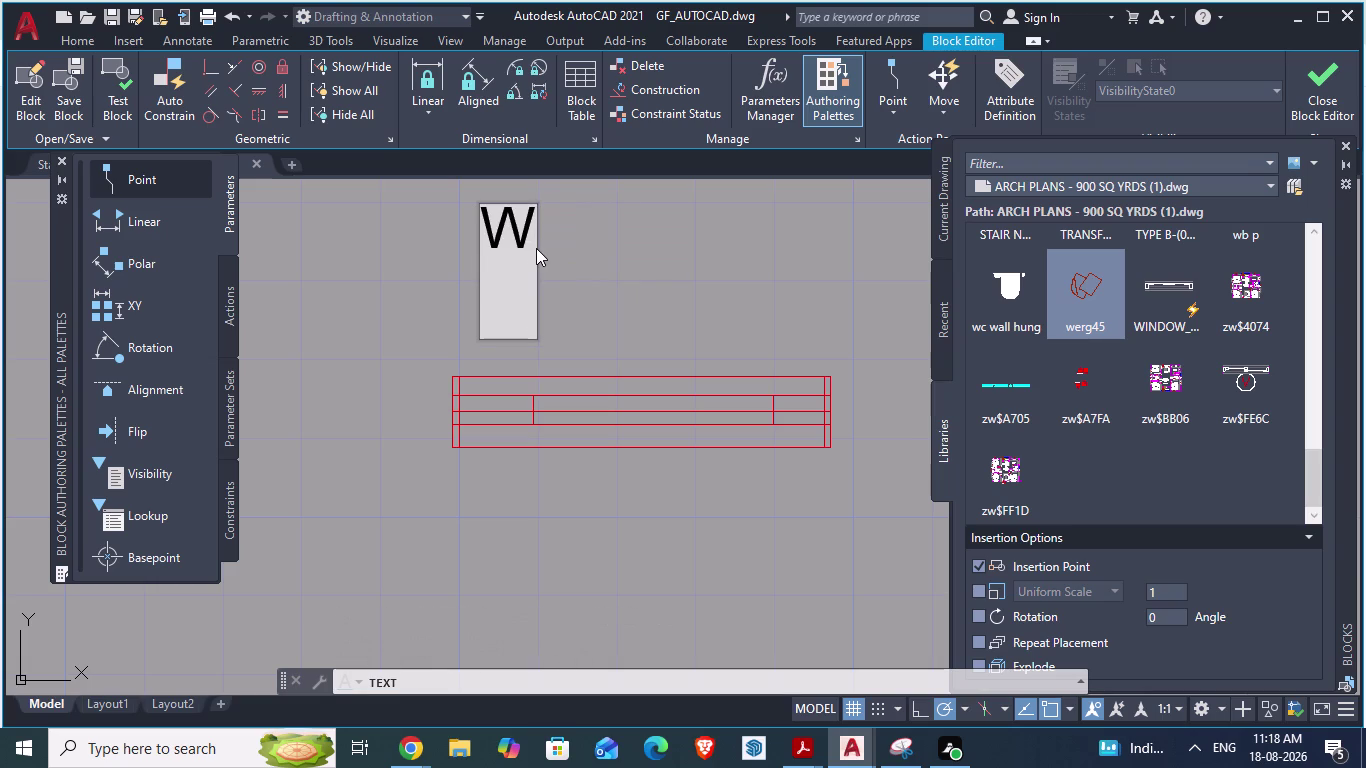
key(BackSpace)
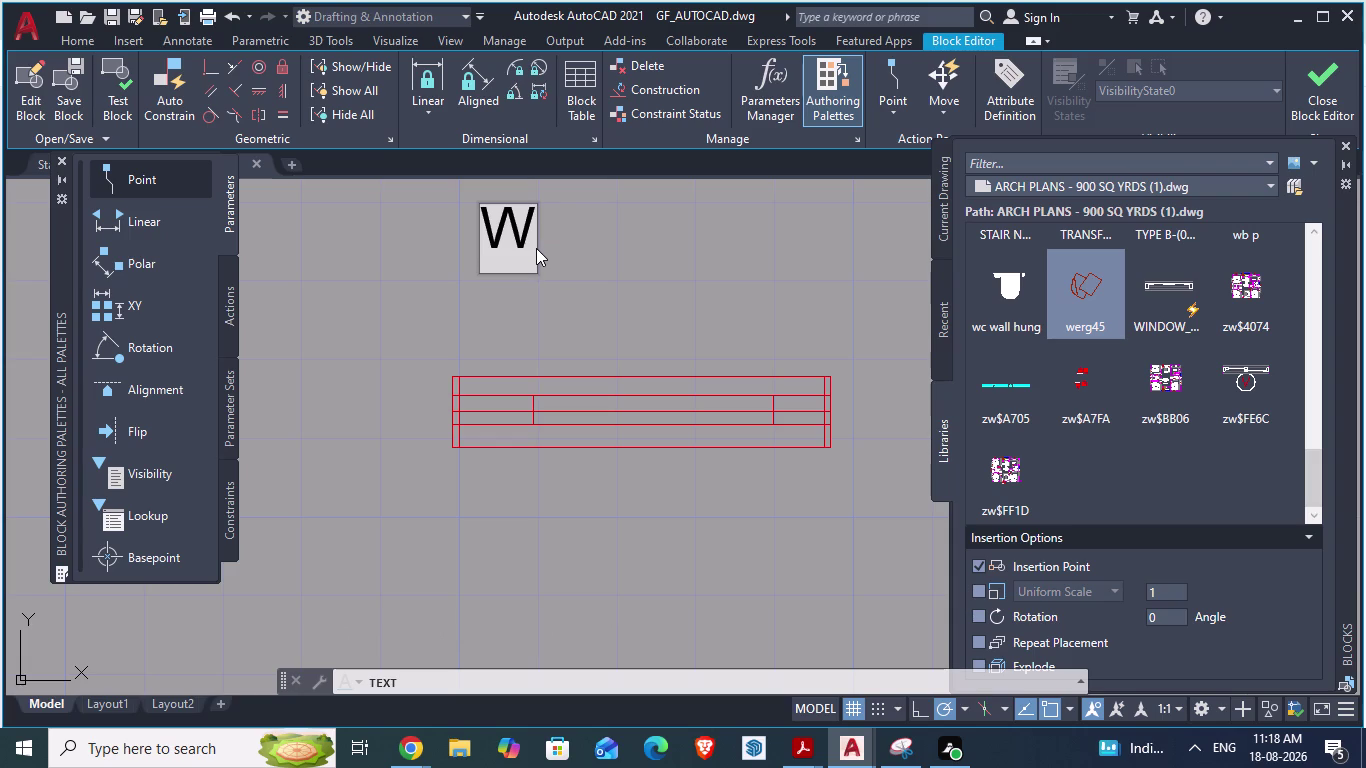
click(521, 232)
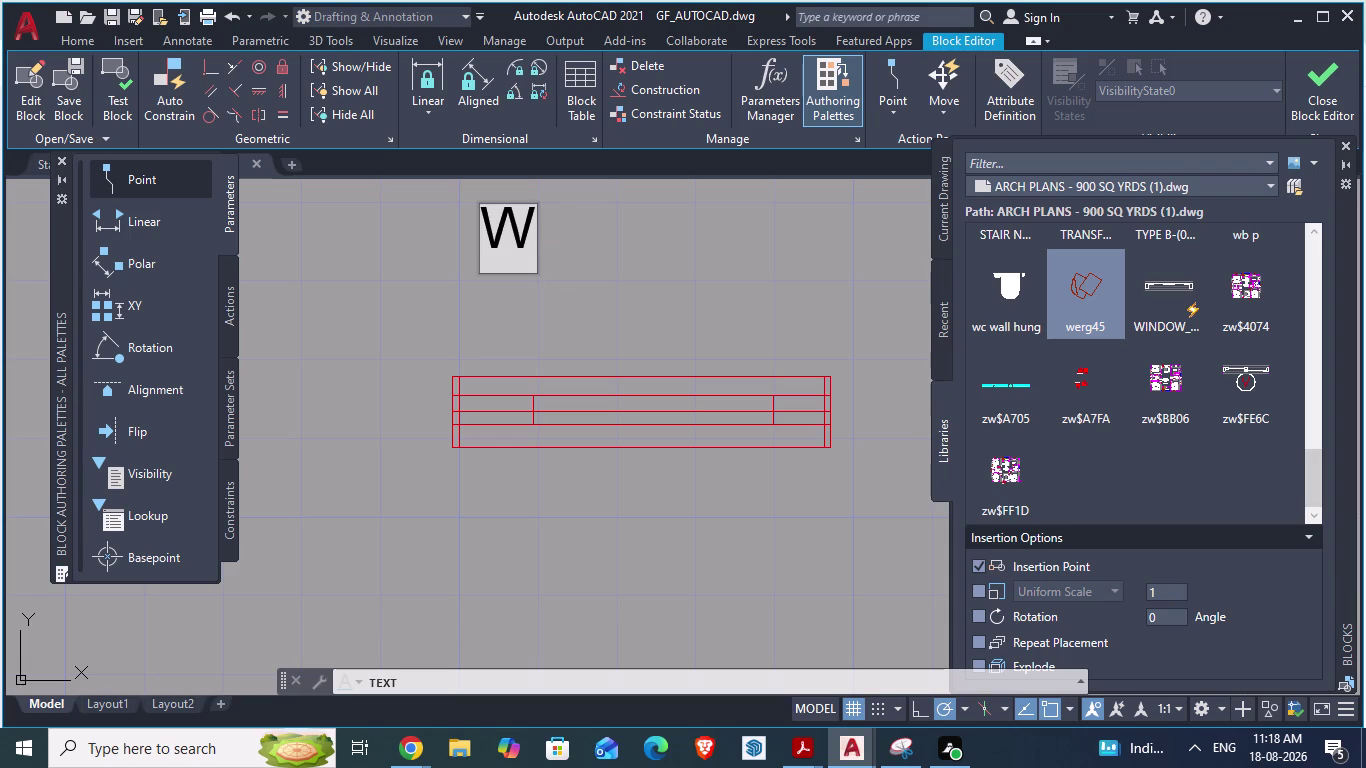
Cancel the repeated text command, then select the W label and bring up its options.
click(575, 252)
click(504, 221)
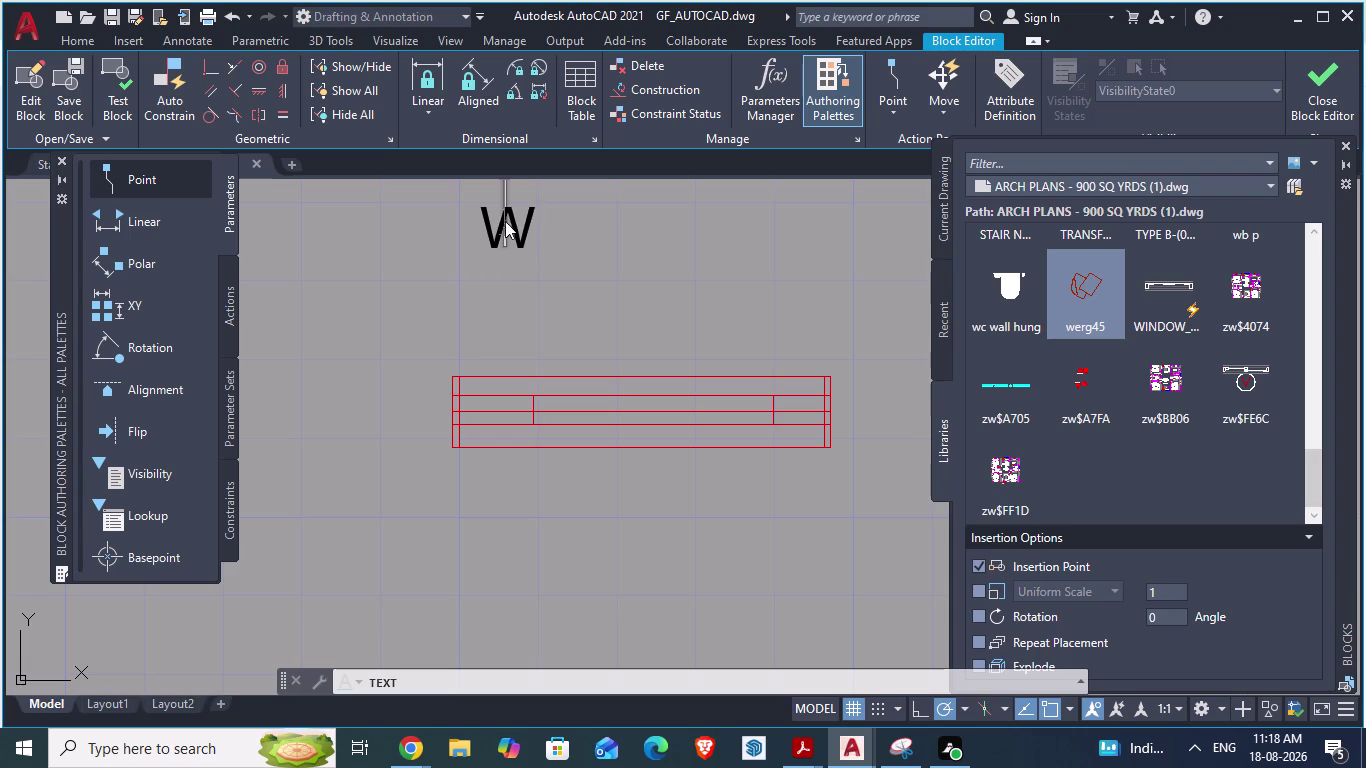
key(Escape)
scroll(down, 3)
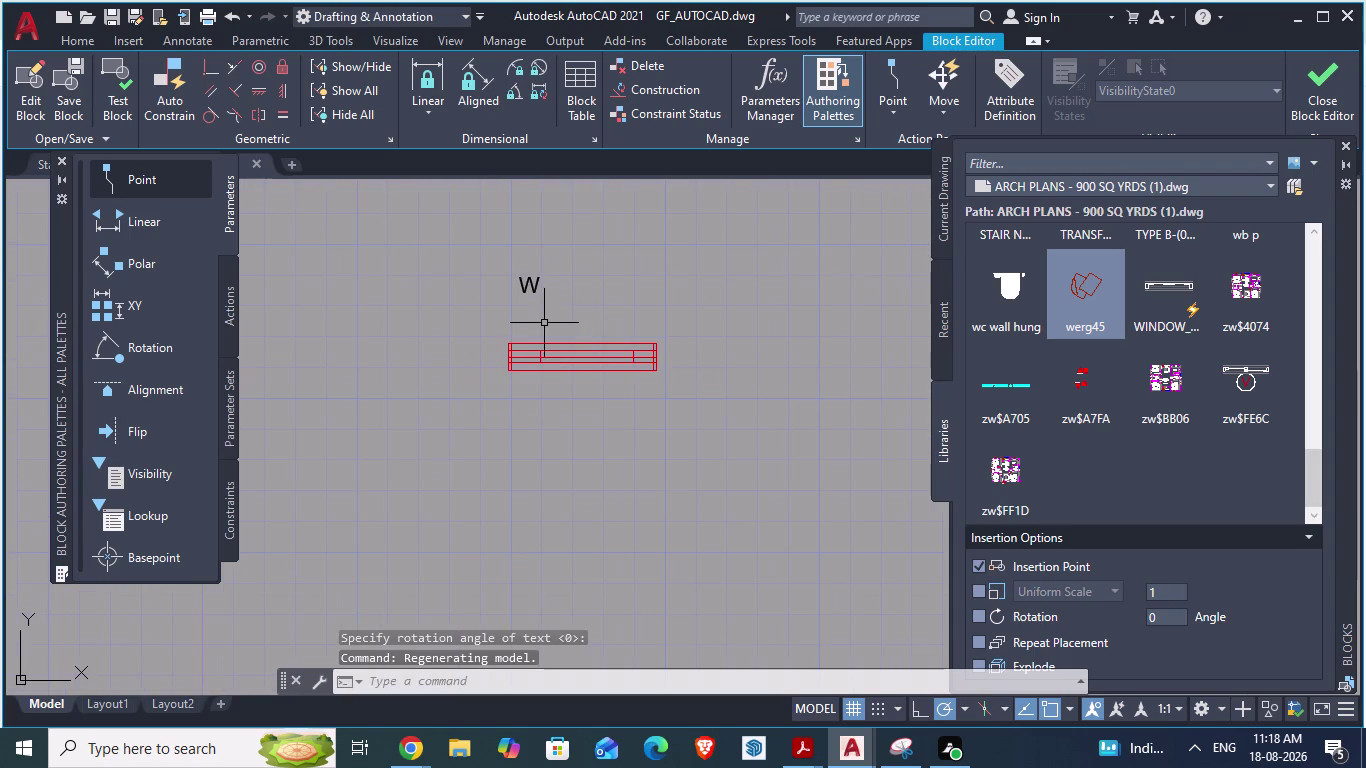
key(space)
scroll(up, 3)
key(Escape)
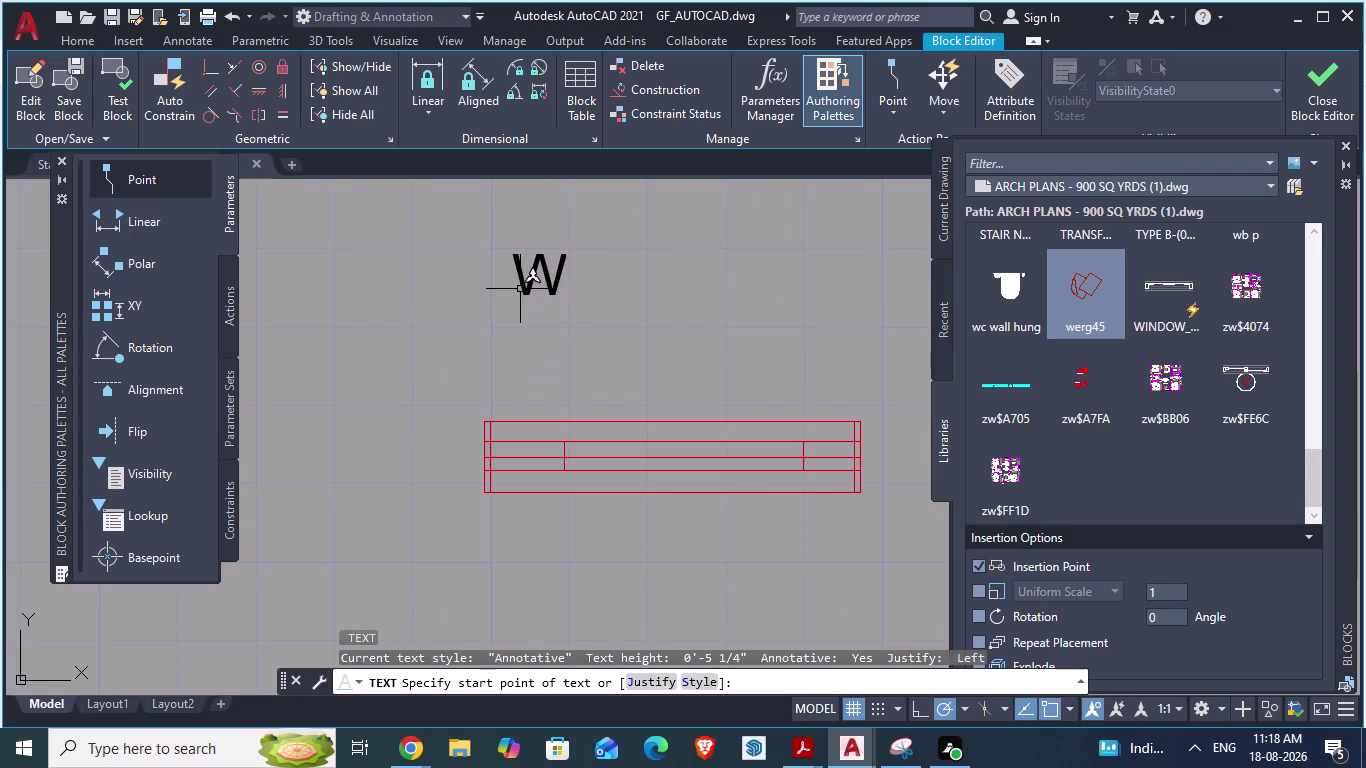
key(Escape)
key(Escape)
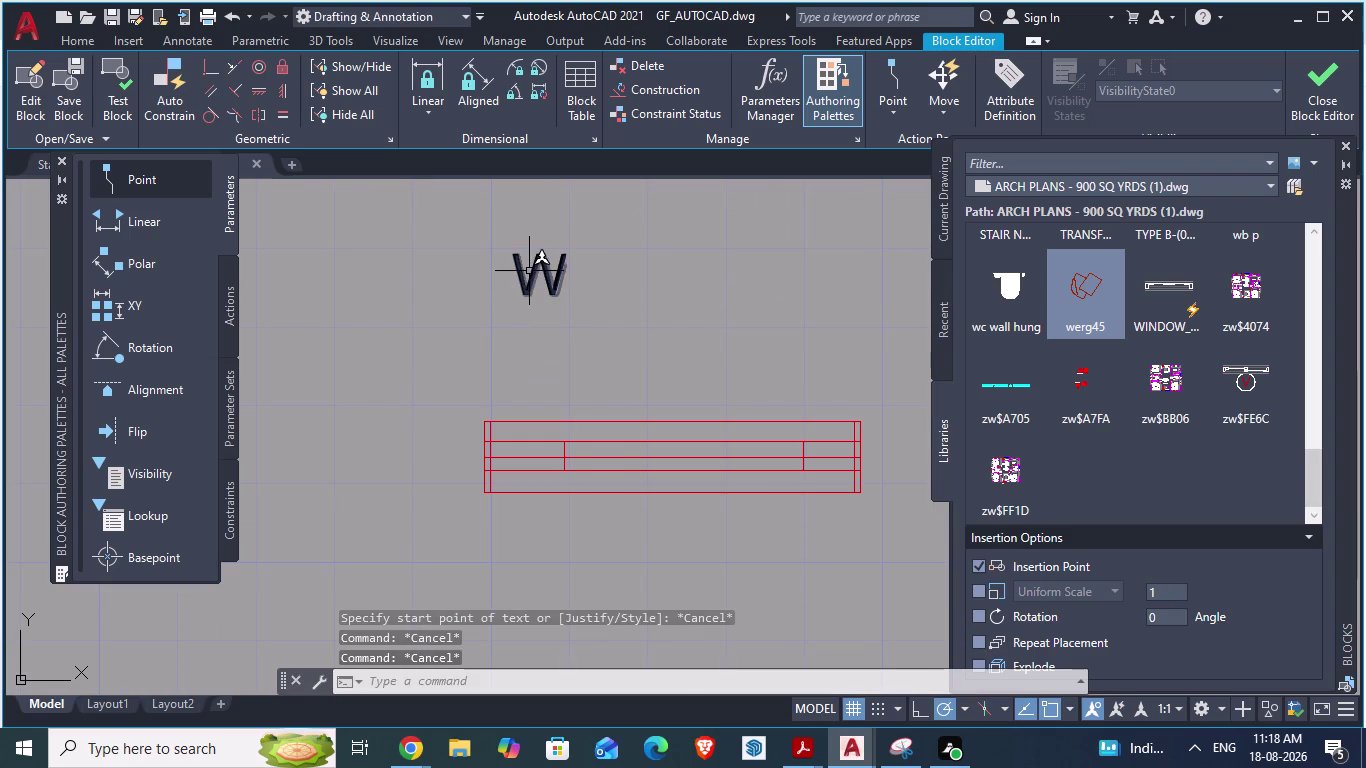
key(Escape)
key(Escape)
key(Escape)
click(543, 278)
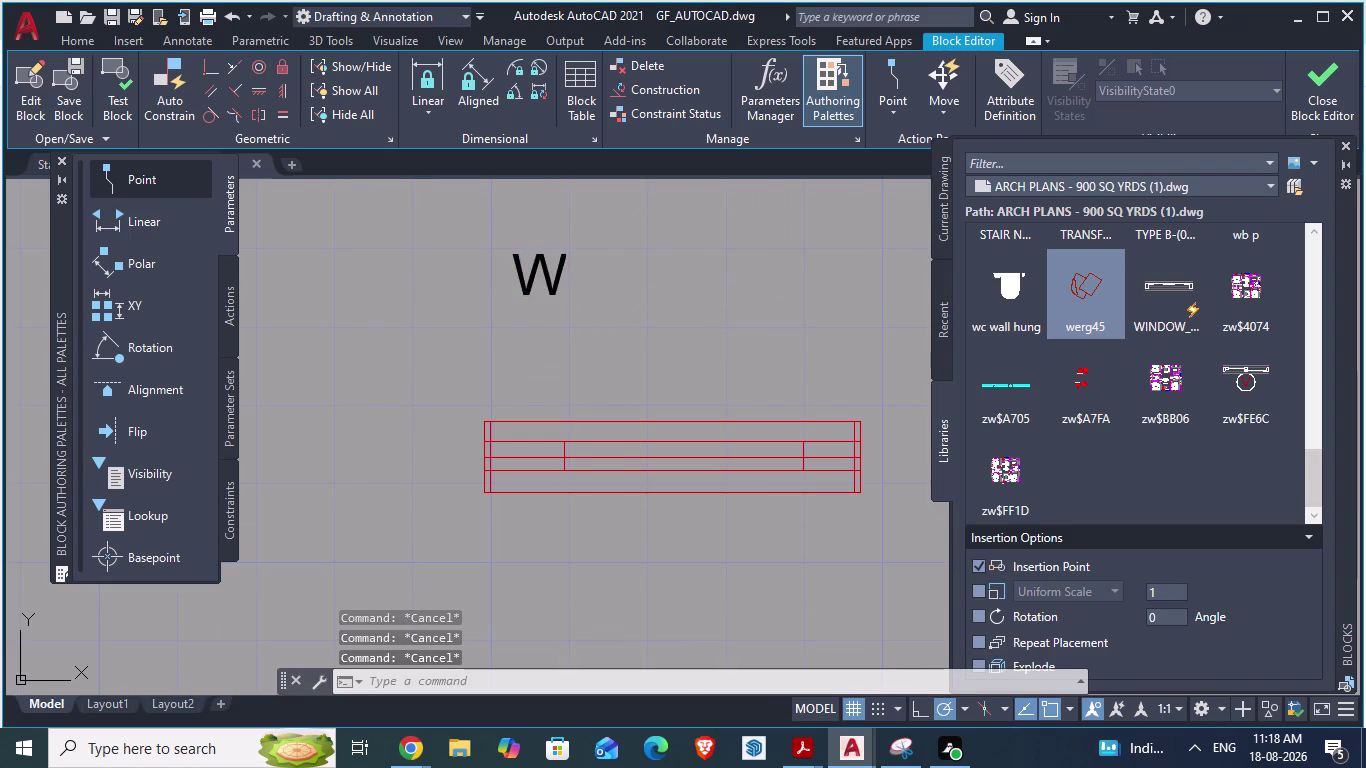
right_click(543, 278)
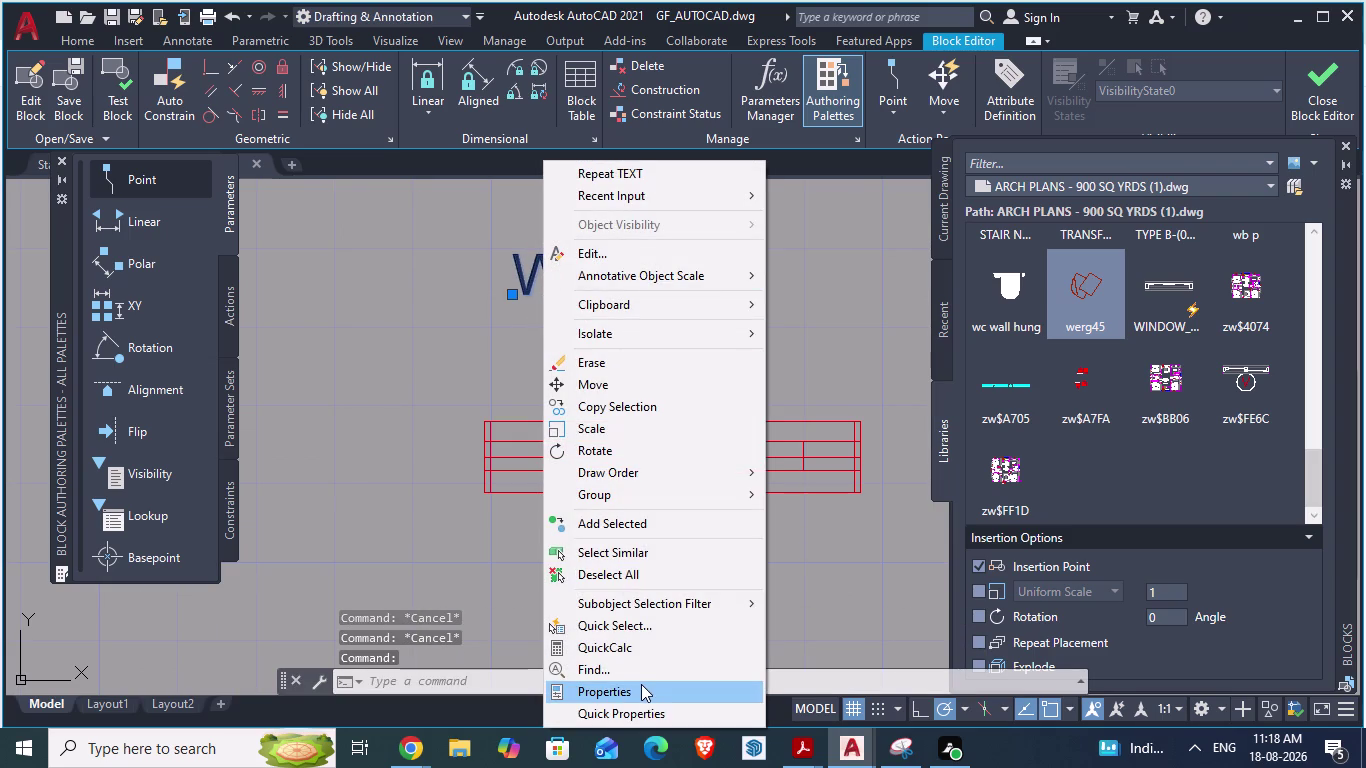
Set the W label's Color to Green in the Properties palette.
click(638, 684)
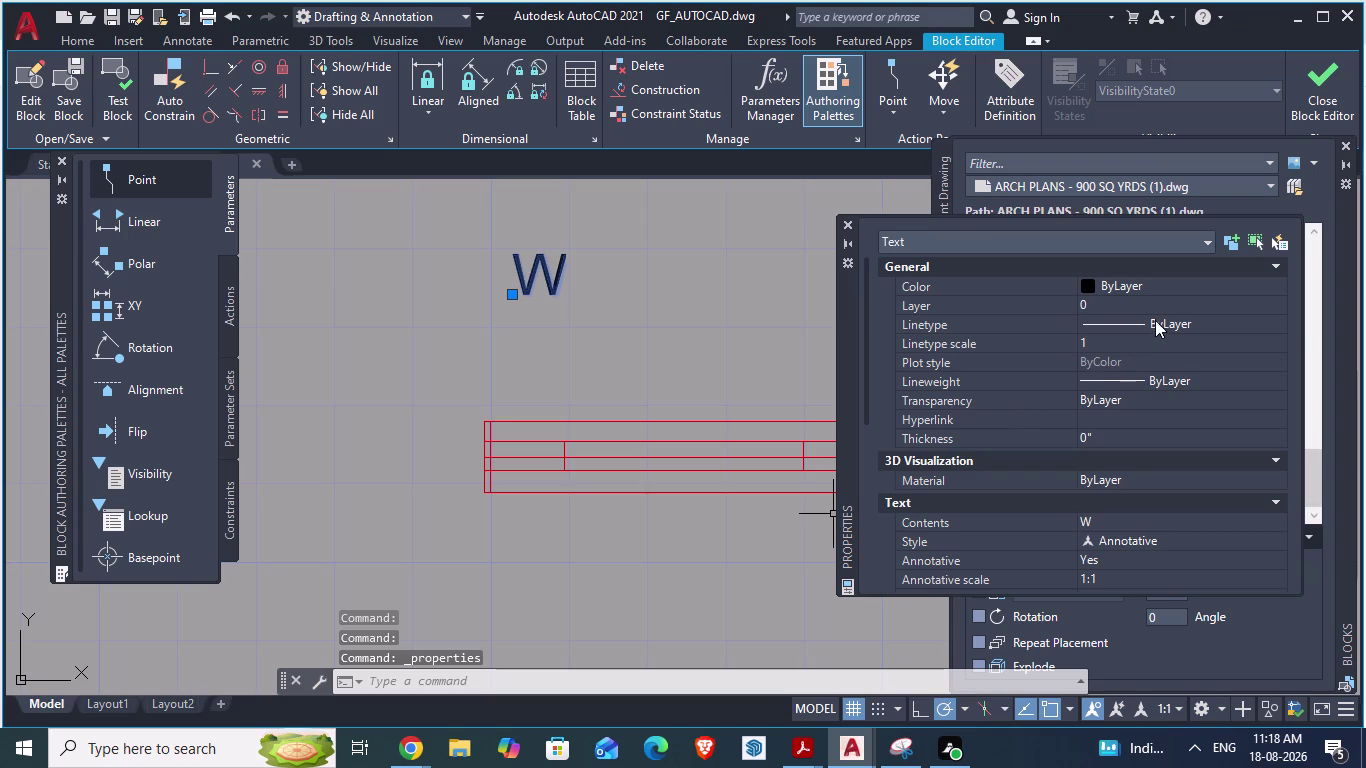
click(1083, 288)
click(1087, 287)
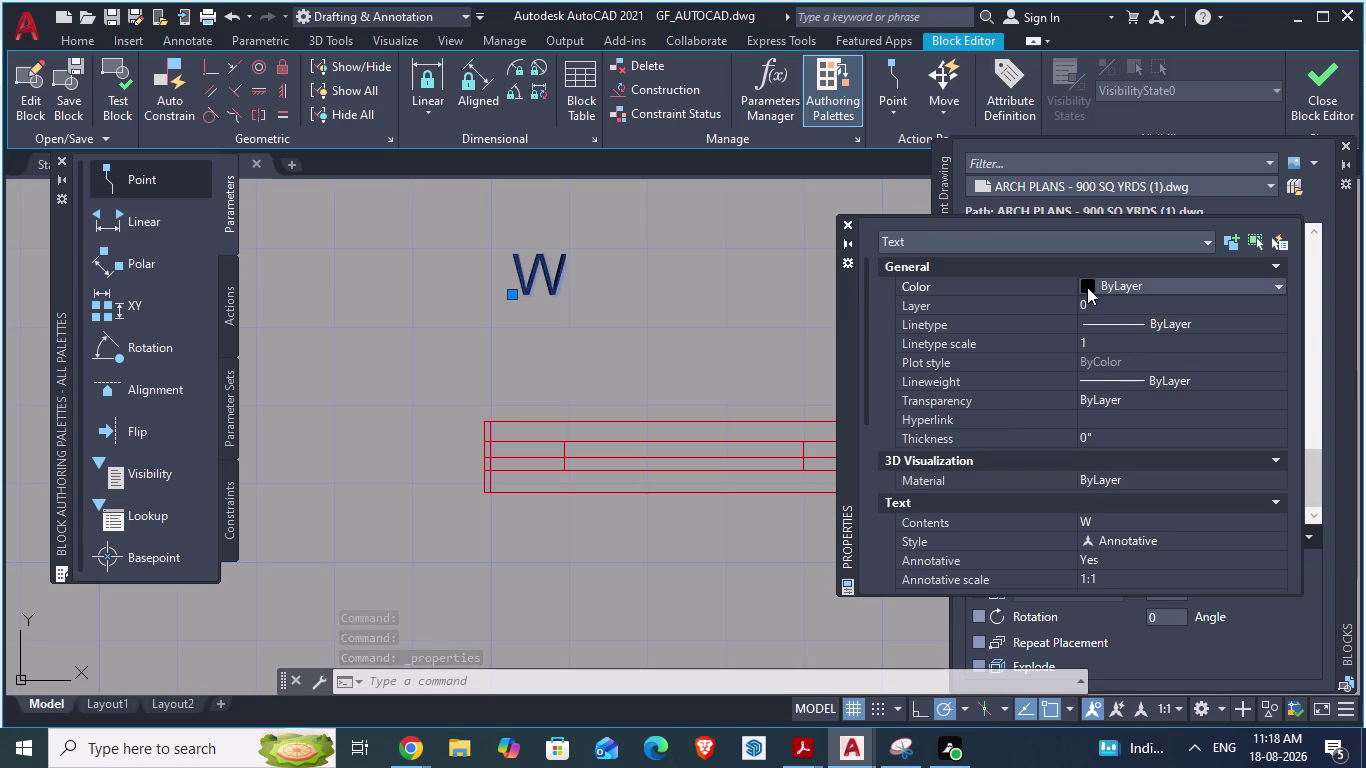
click(1086, 375)
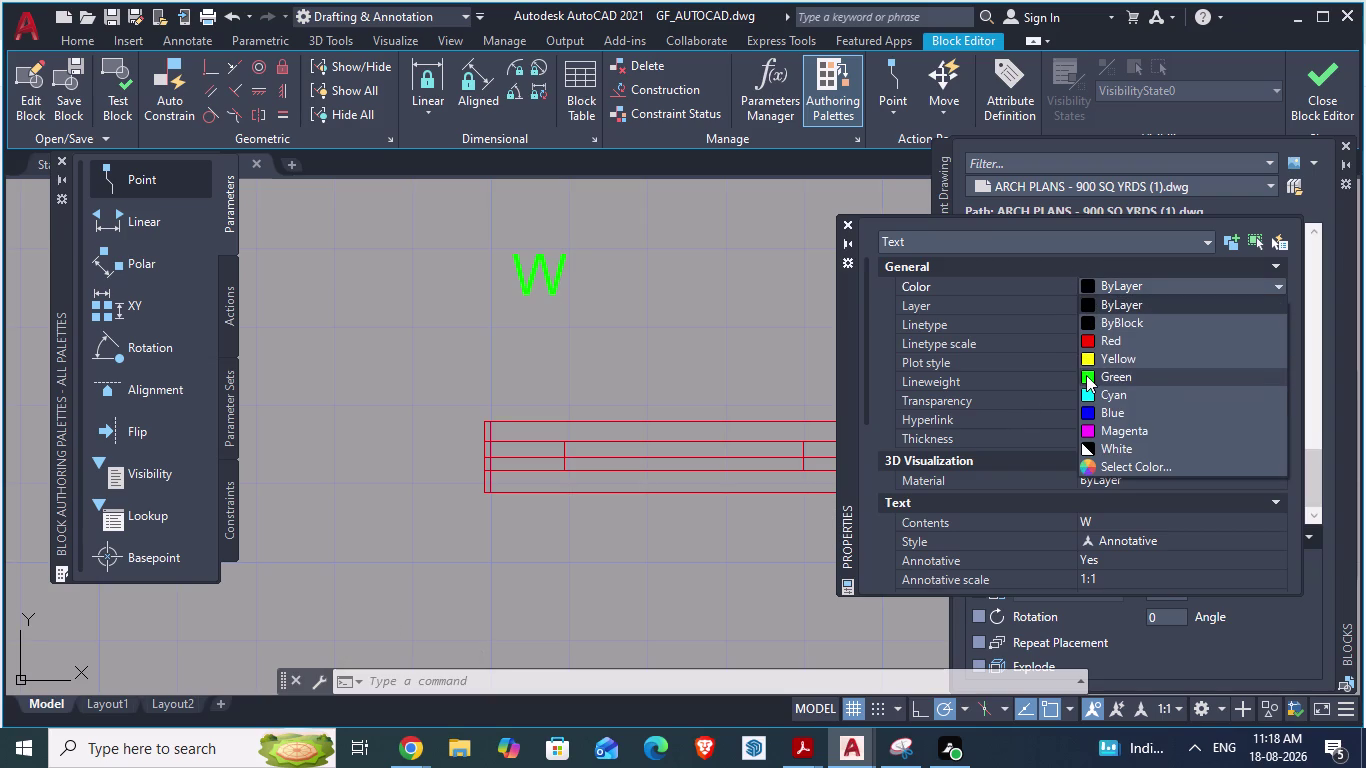
click(850, 224)
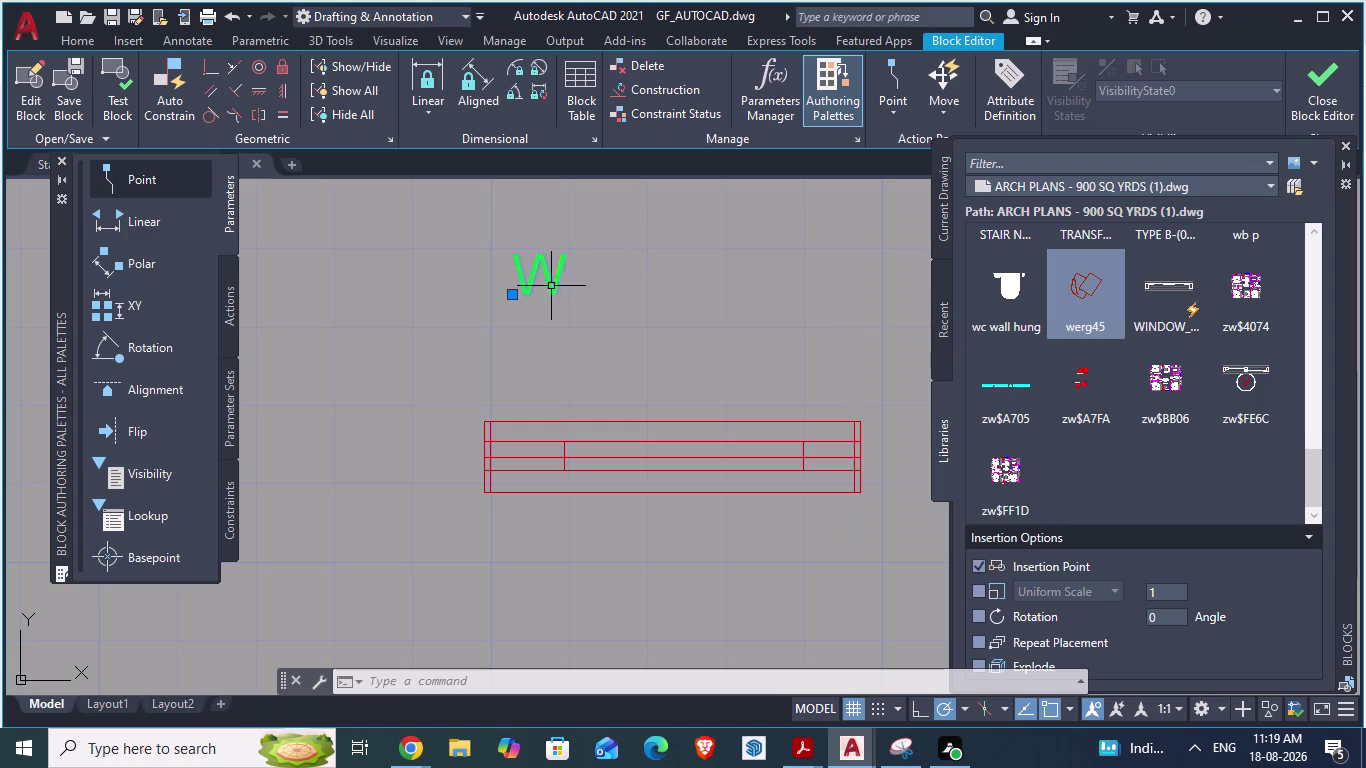
click(665, 328)
Move the green W into the centre of the window rectangle.
key(m)
key(Return)
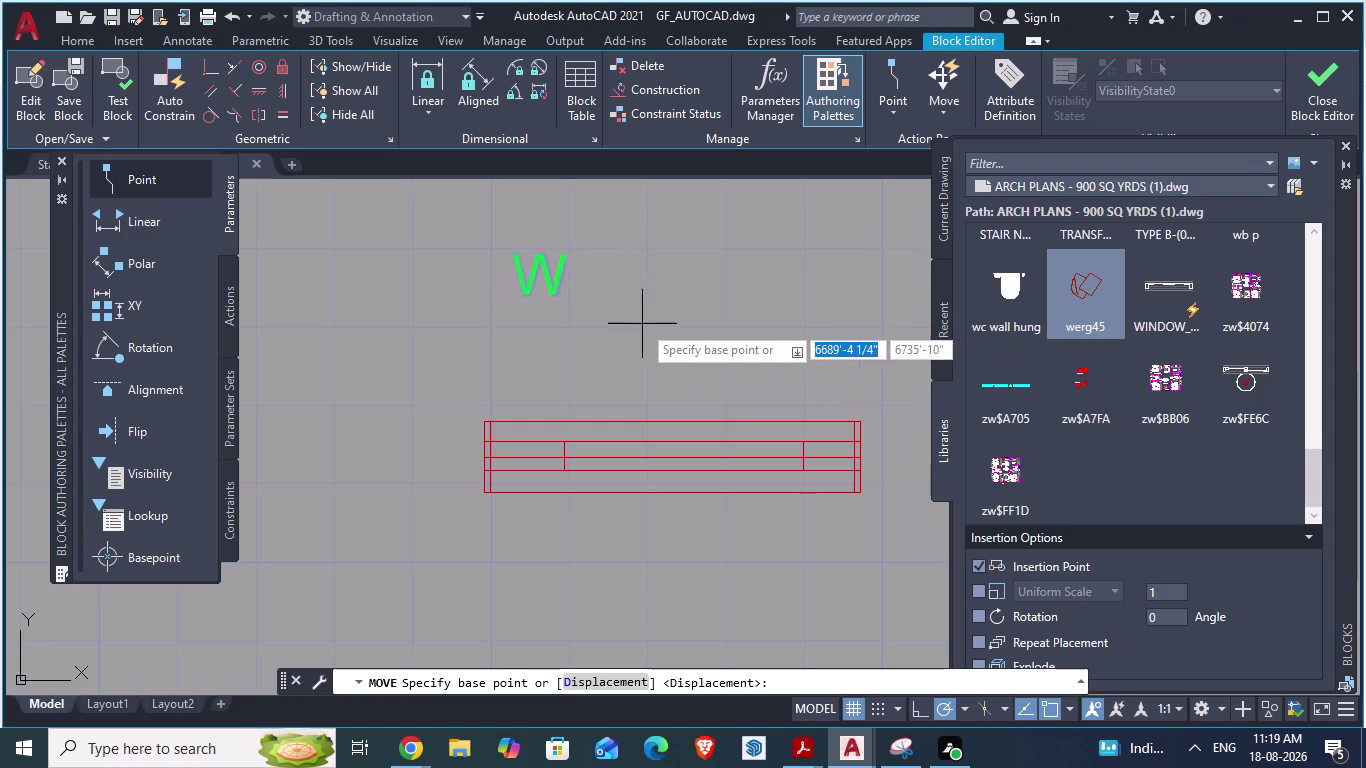
drag(510, 294, 515, 302)
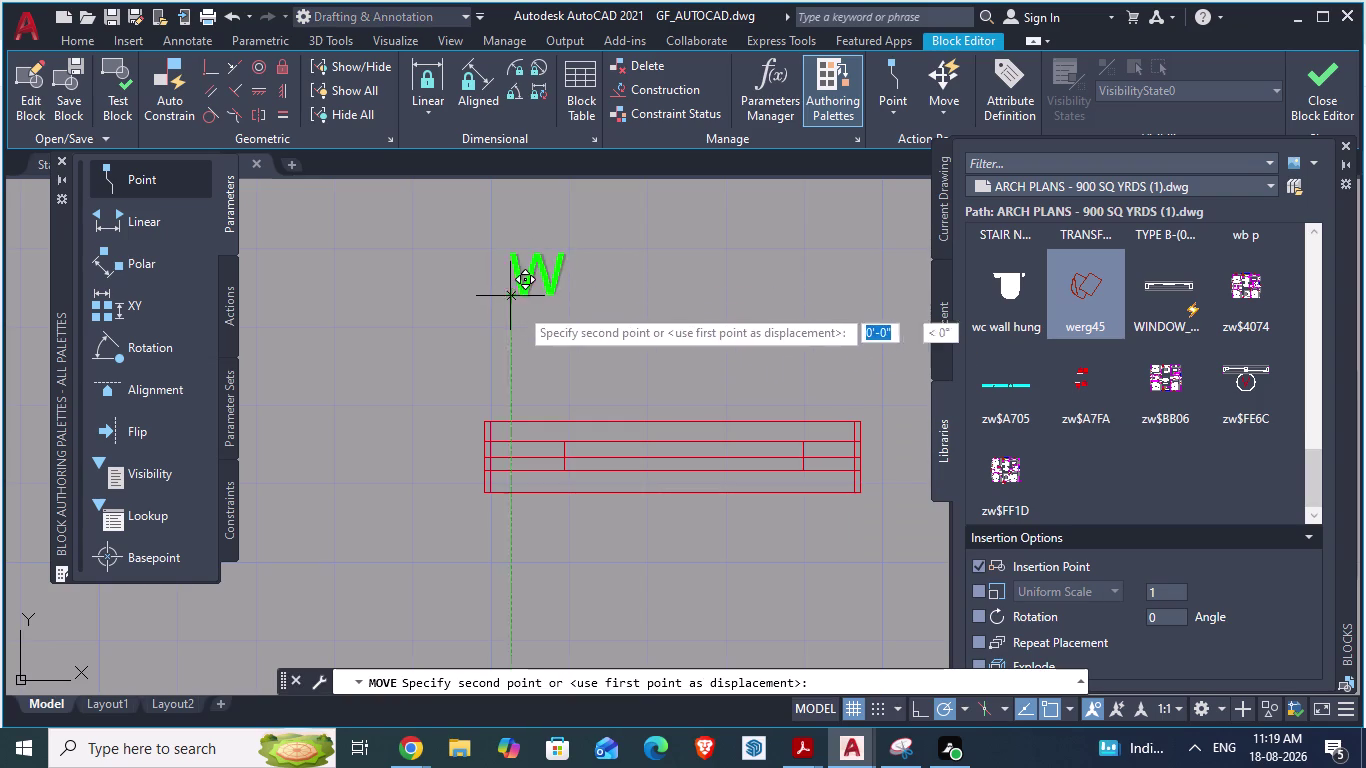
drag(515, 302, 600, 450)
scroll(up, 3)
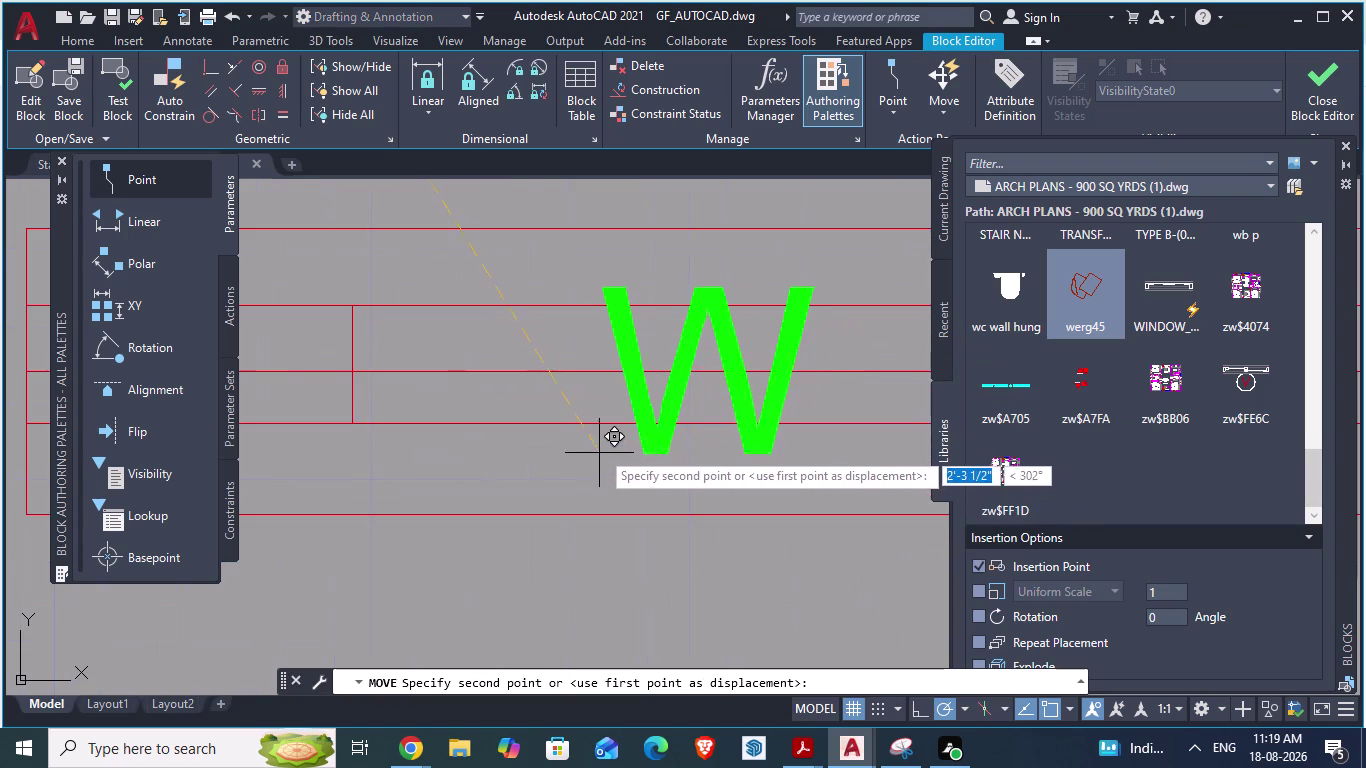
drag(600, 450, 627, 429)
scroll(down, 3)
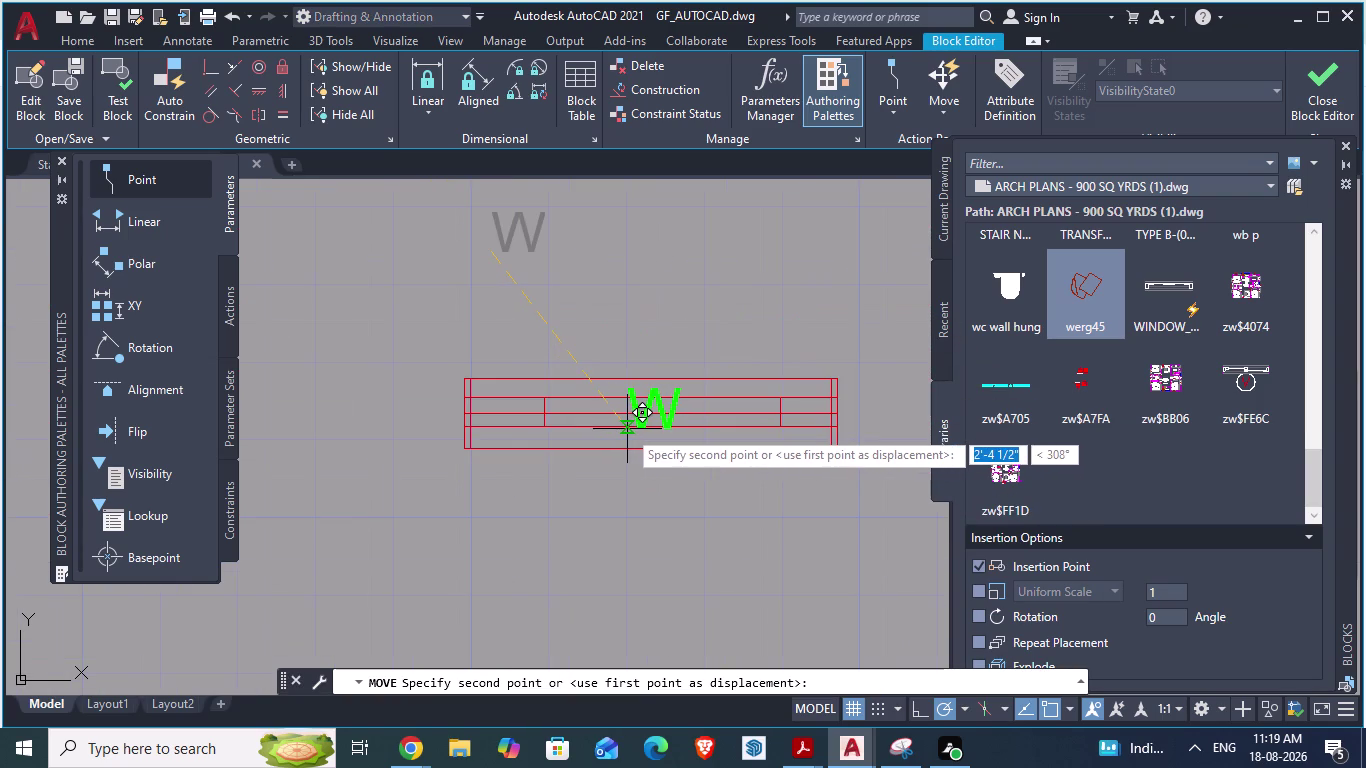
drag(627, 429, 619, 430)
click(619, 430)
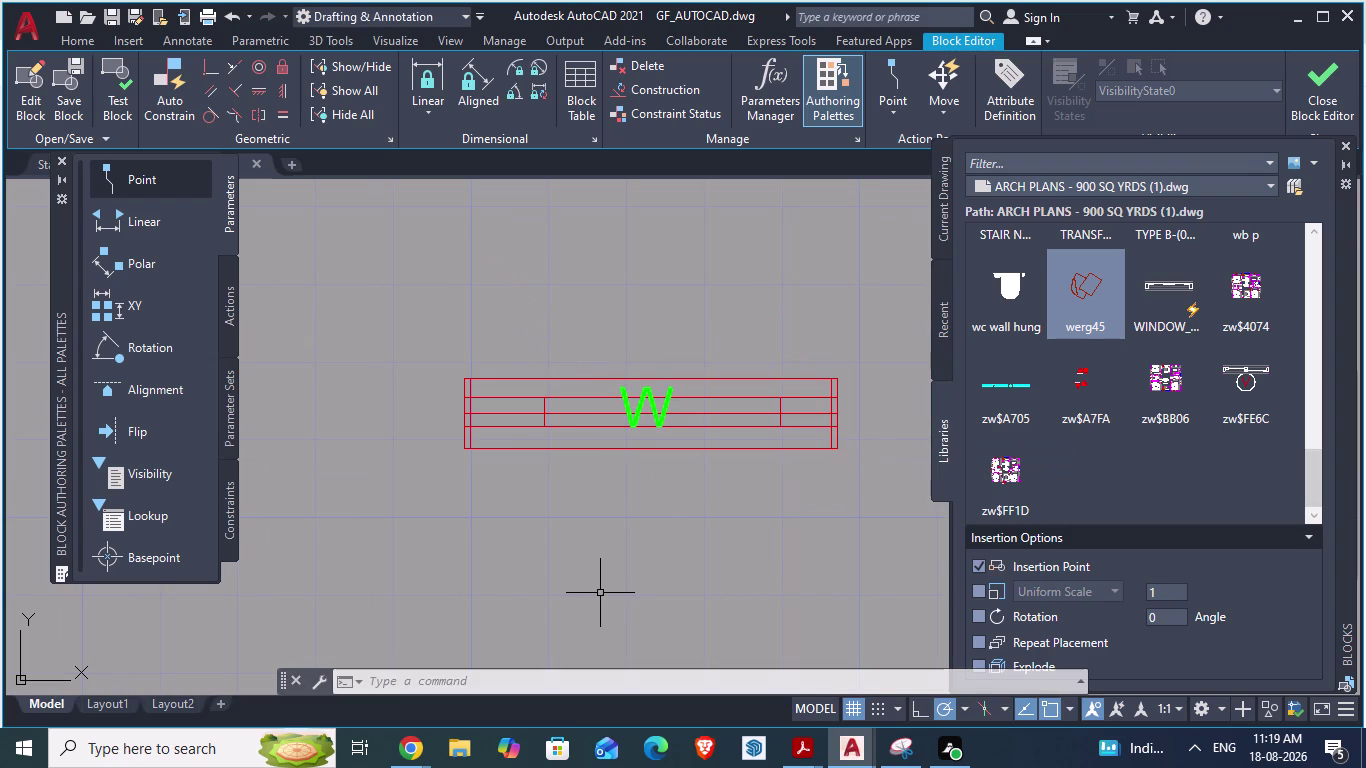
Clear the selection and close the Block Editor.
key(Escape)
key(ctrl+a)
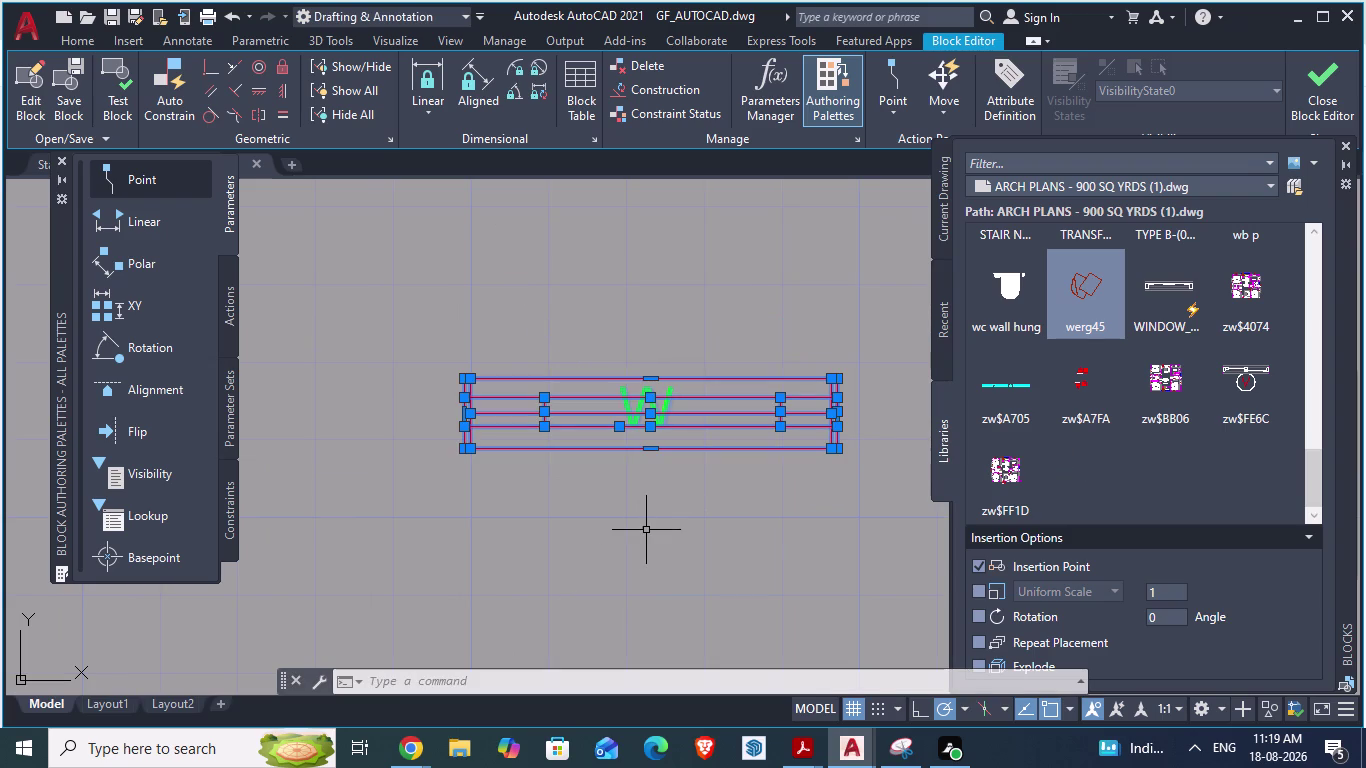
key(Escape)
click(646, 530)
scroll(down, 3)
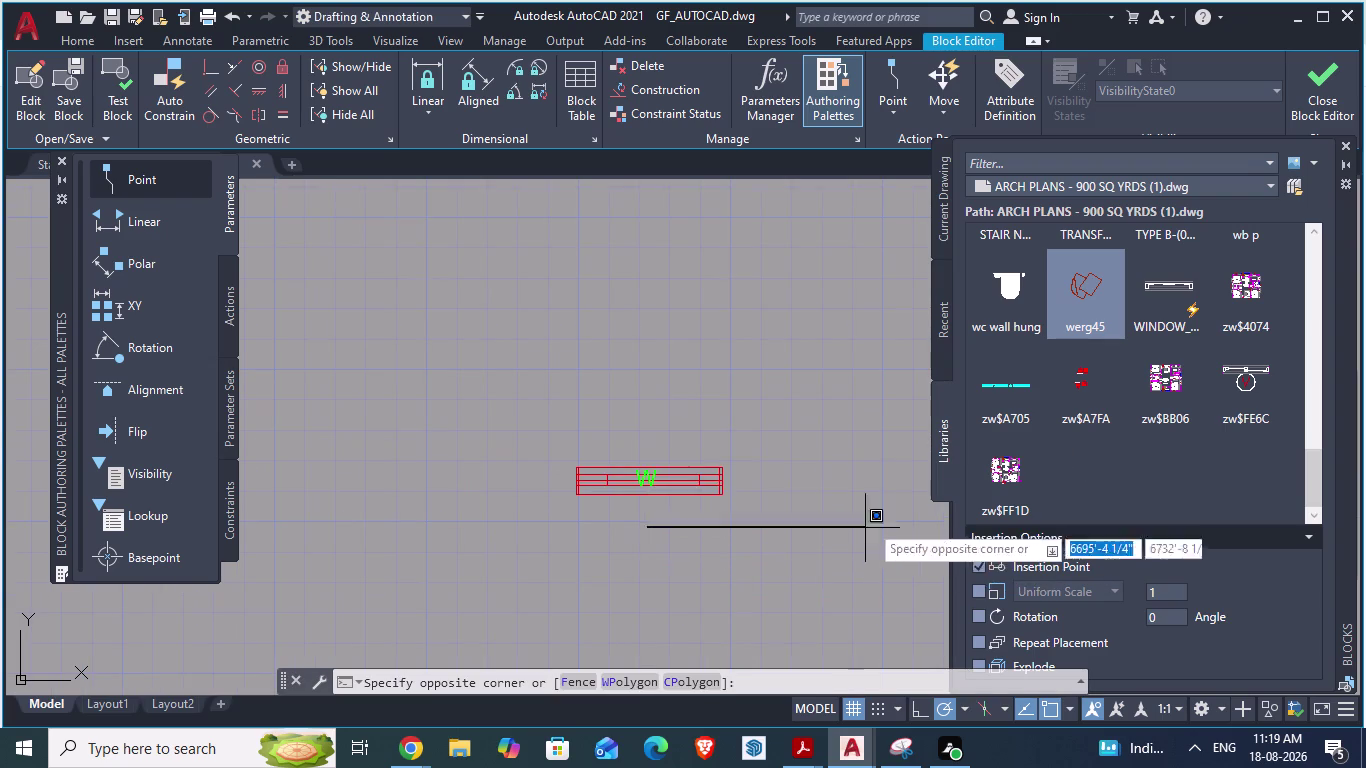
key(Escape)
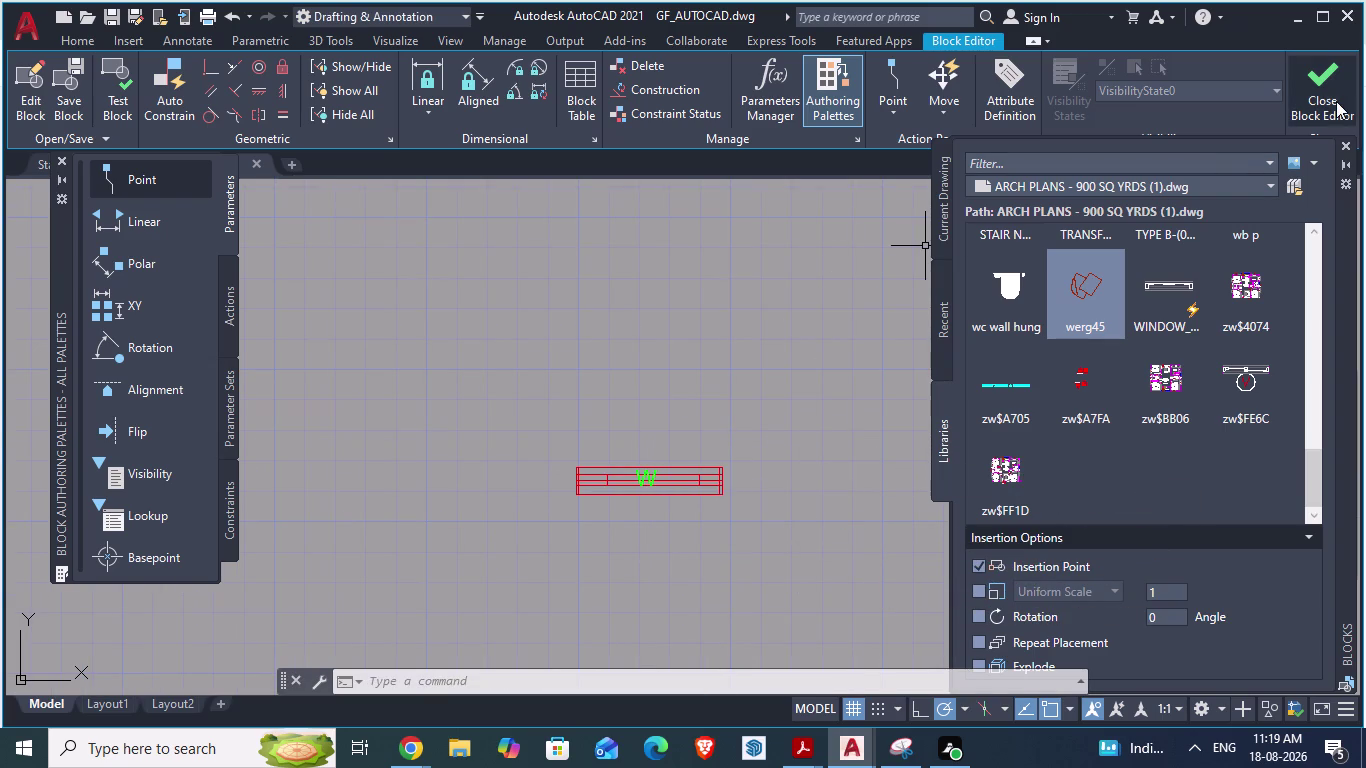
click(1327, 91)
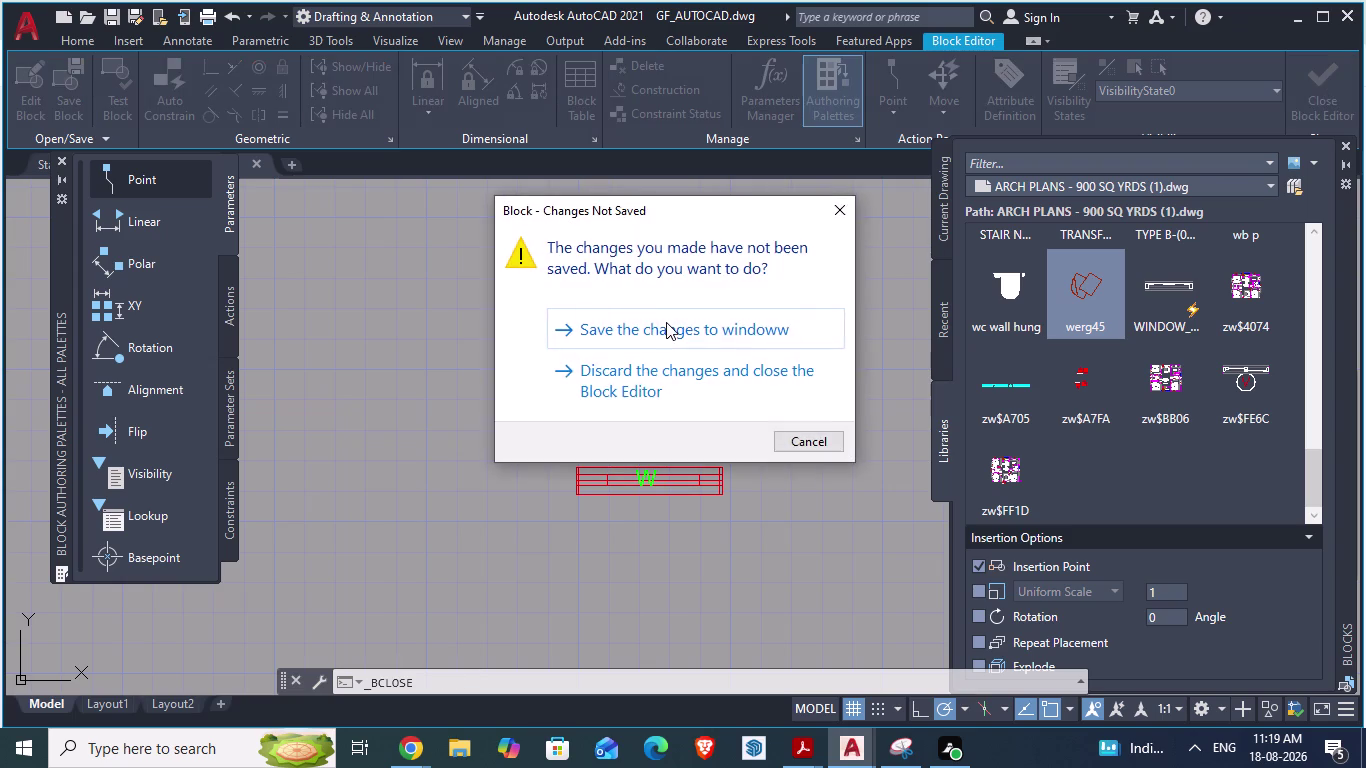
Save the changes to the windoww block.
click(666, 323)
scroll(down, 3)
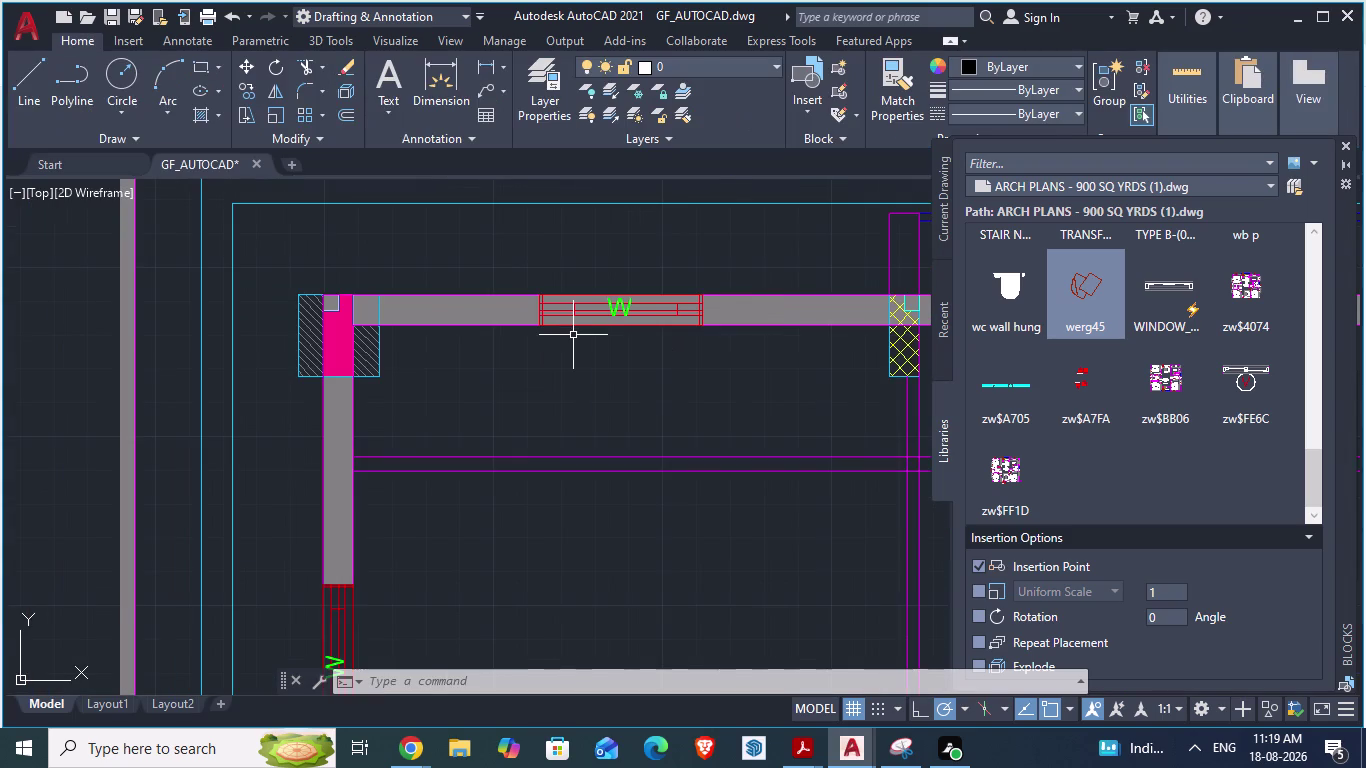
scroll(down, 3)
scroll(down, 3)
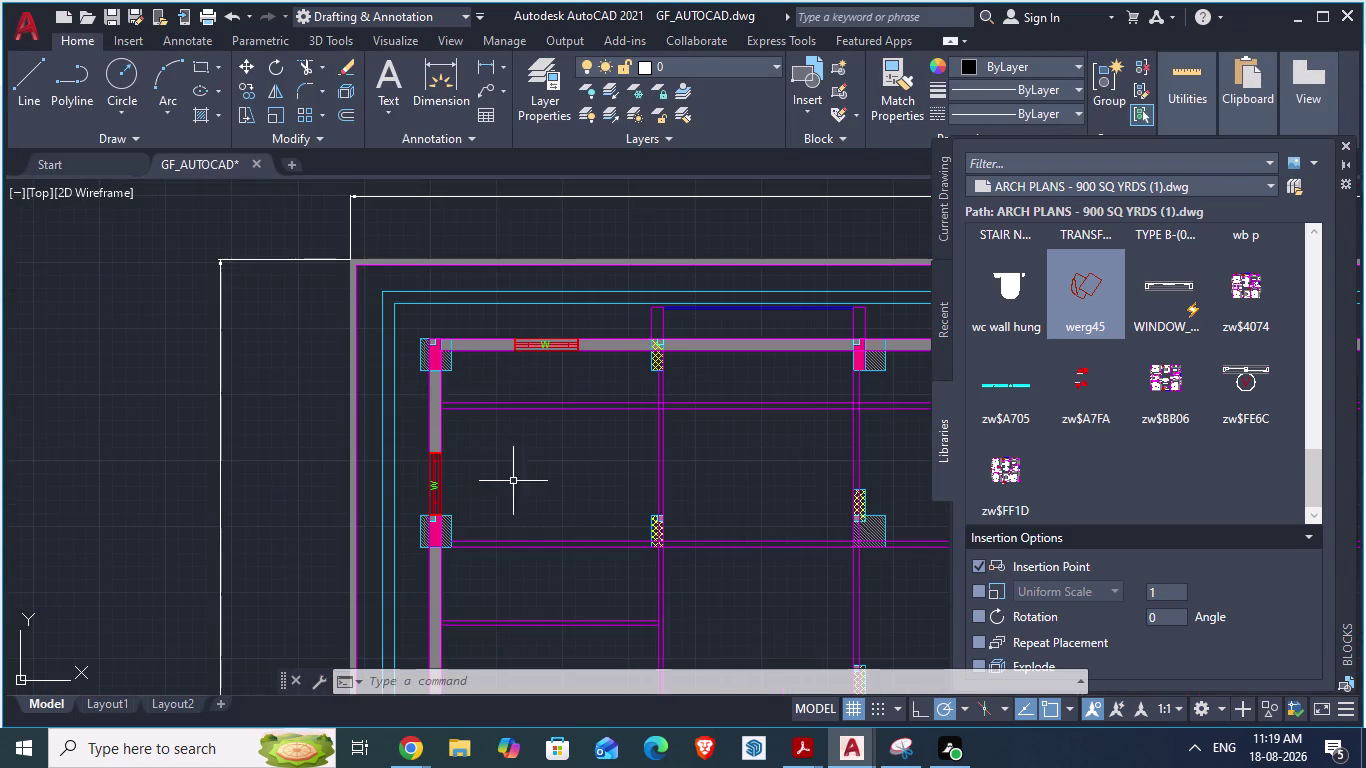
scroll(up, 3)
scroll(down, 3)
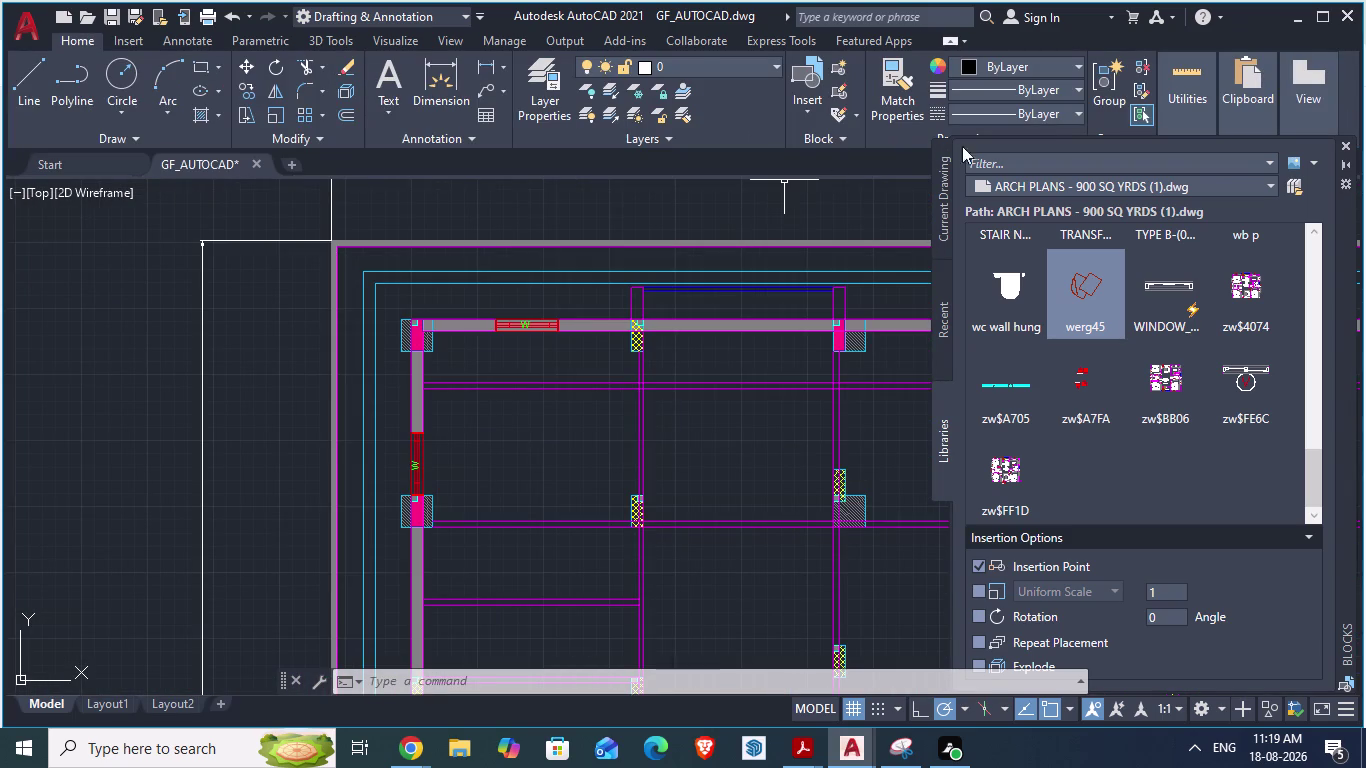
Close the block library palette and zoom out over the GF_AUTOCAD floor plan.
click(1348, 146)
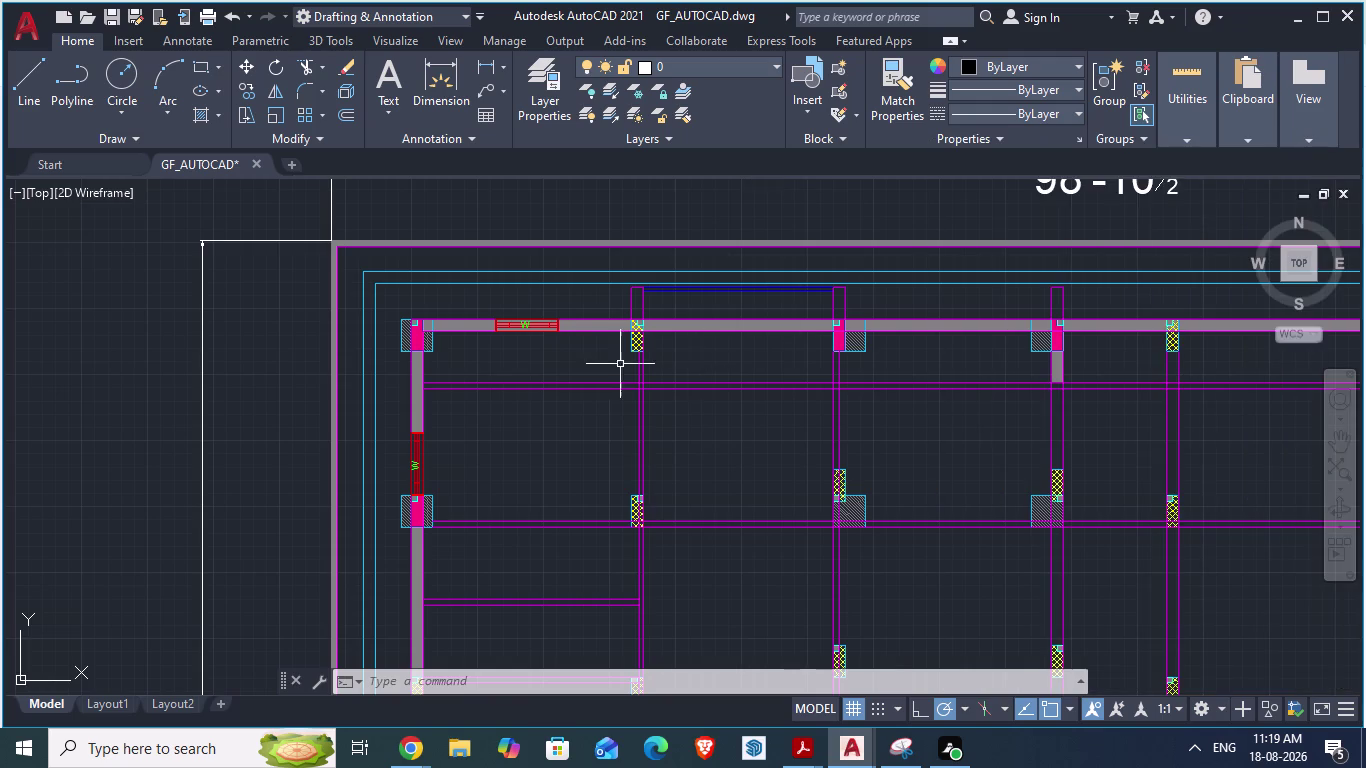
scroll(down, 3)
scroll(up, 3)
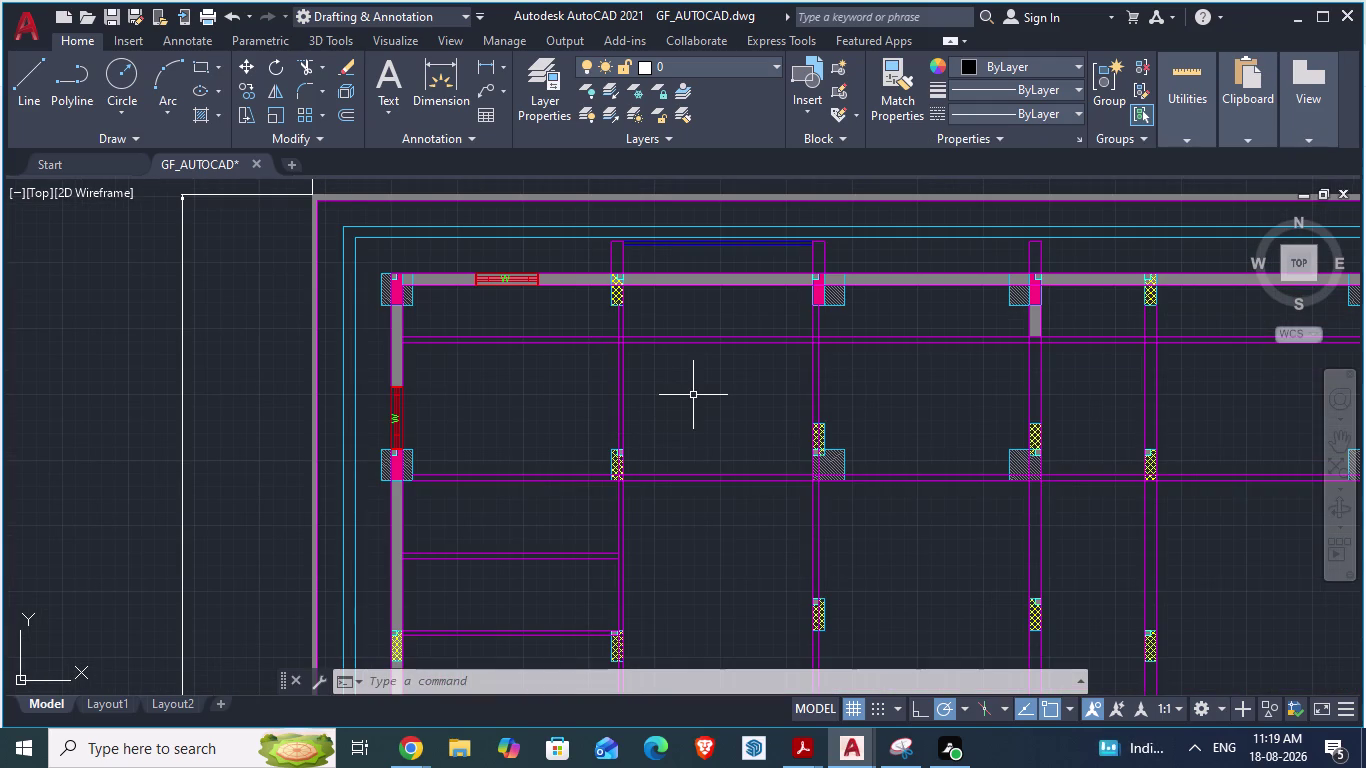
scroll(down, 3)
scroll(down, 3)
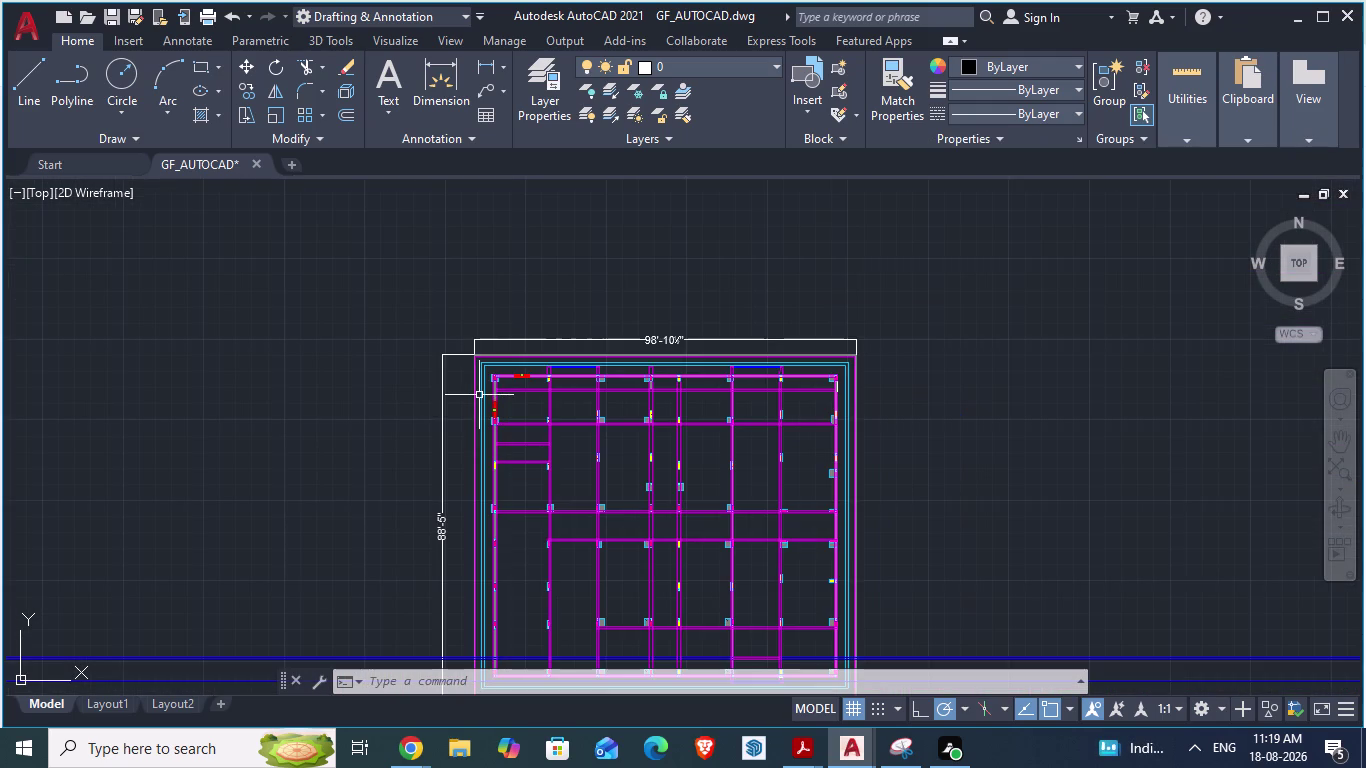